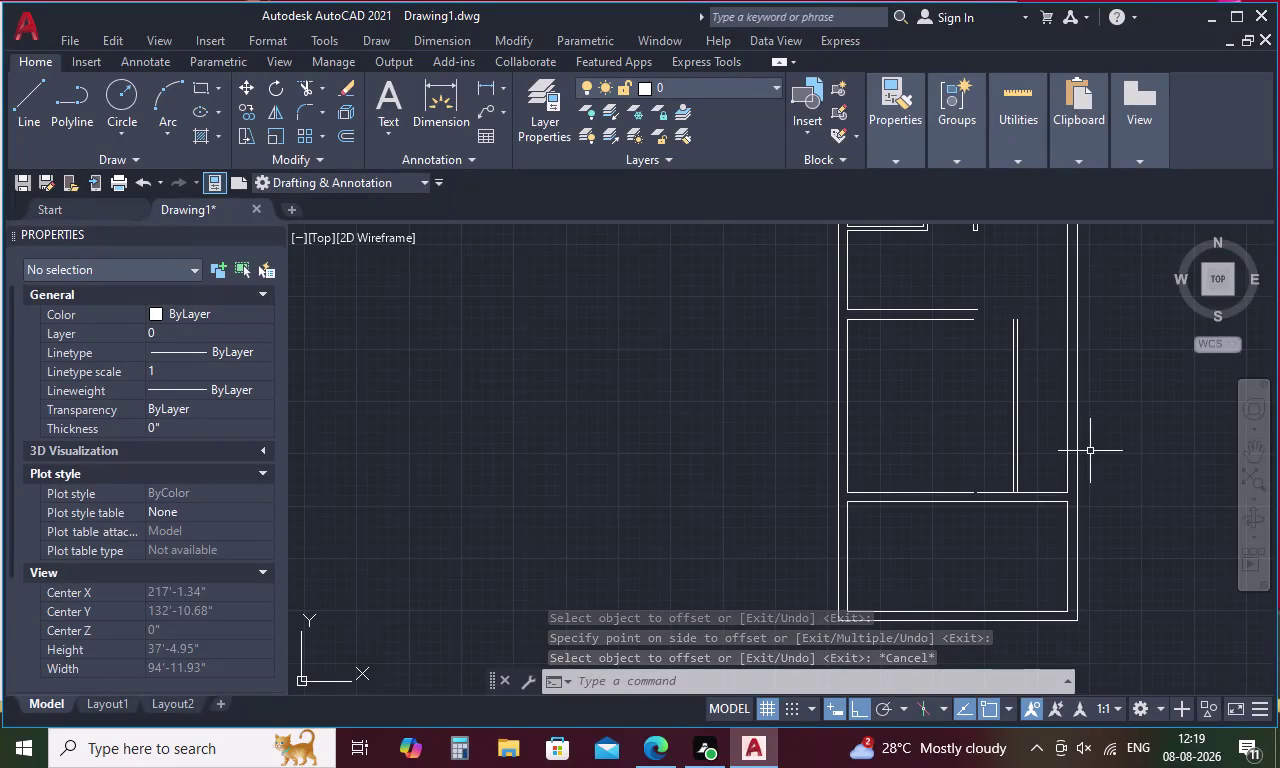
Measure the gap between the broken lower wall line pieces with DIST.
key(Escape)
text(D)
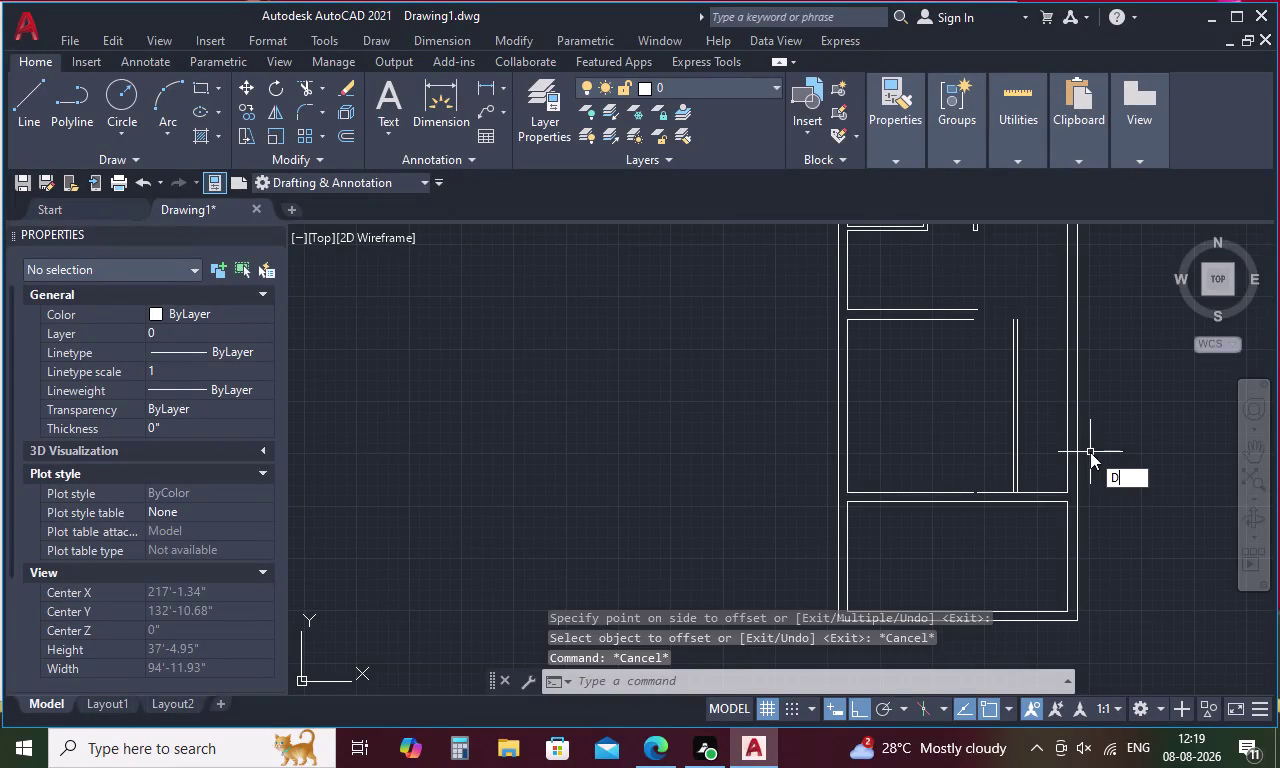
text(I)
key(space)
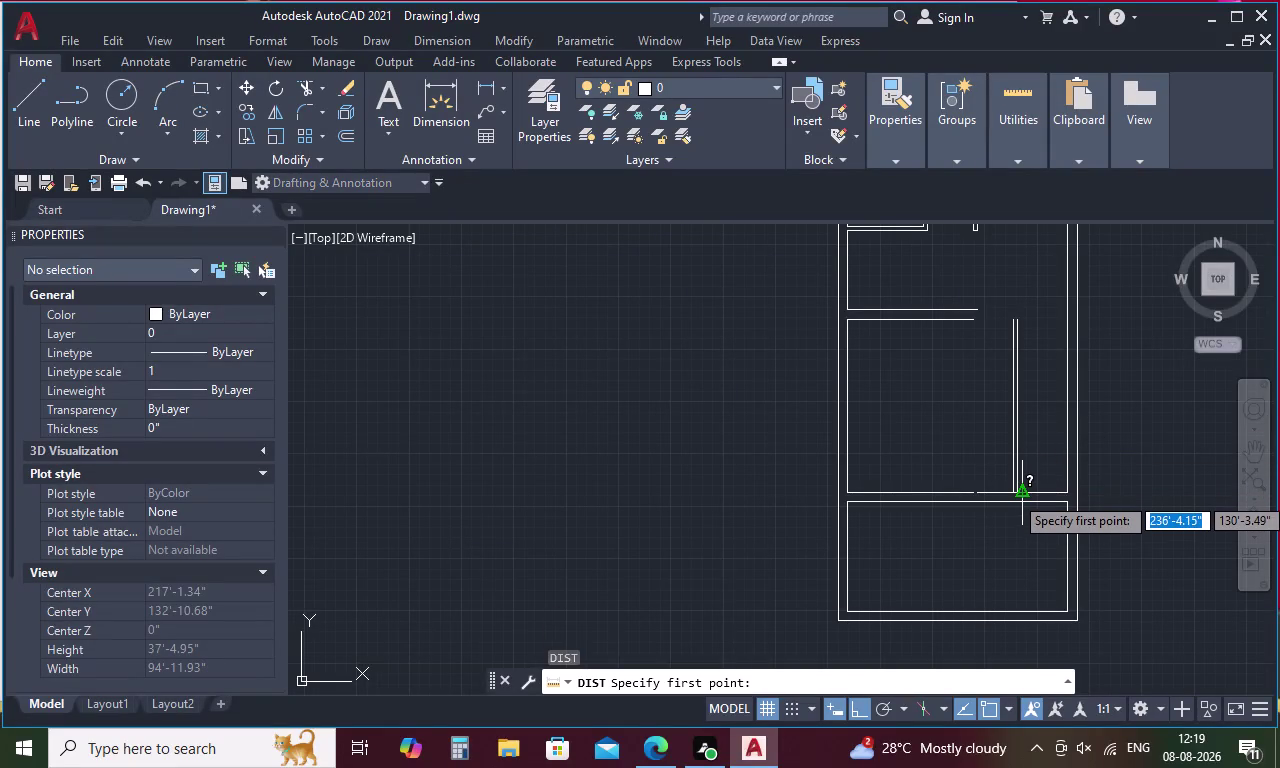
scroll(up, 3)
click(1028, 489)
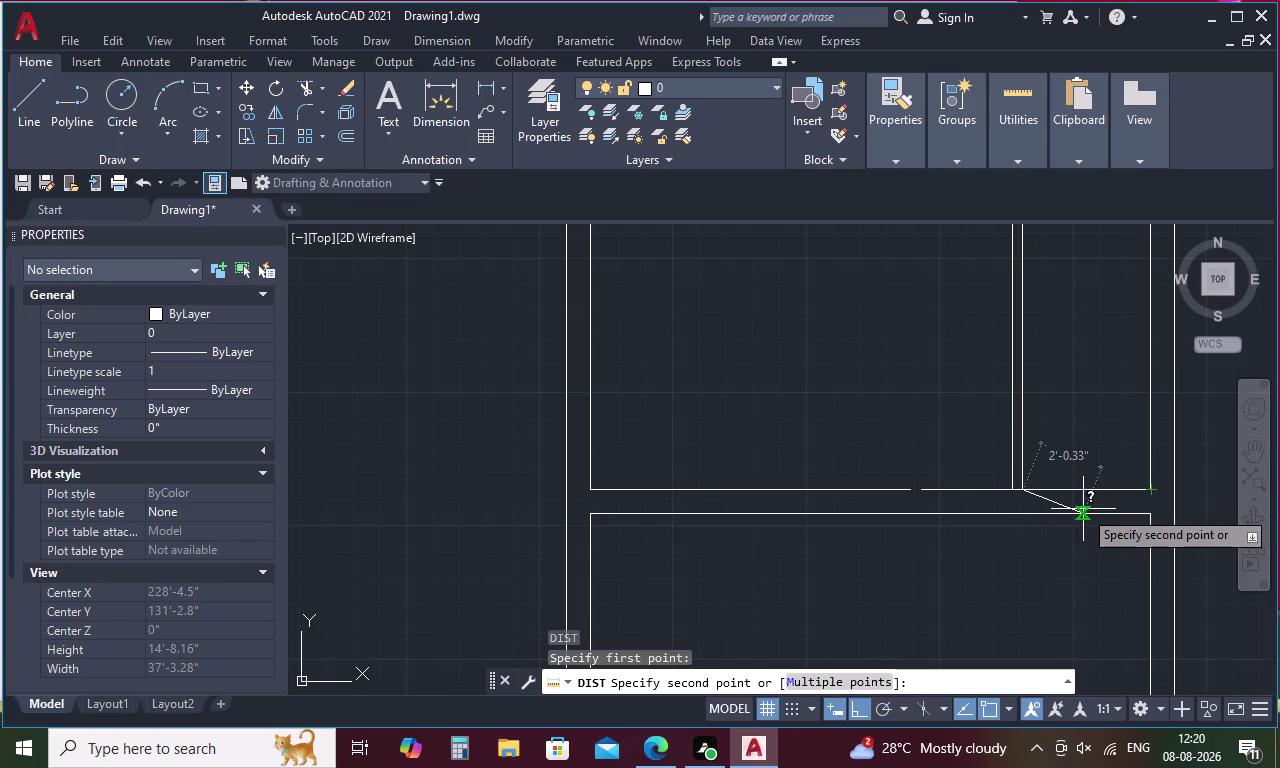
key(Escape)
Join the left and right pieces of the lower wall line into one line.
click(954, 491)
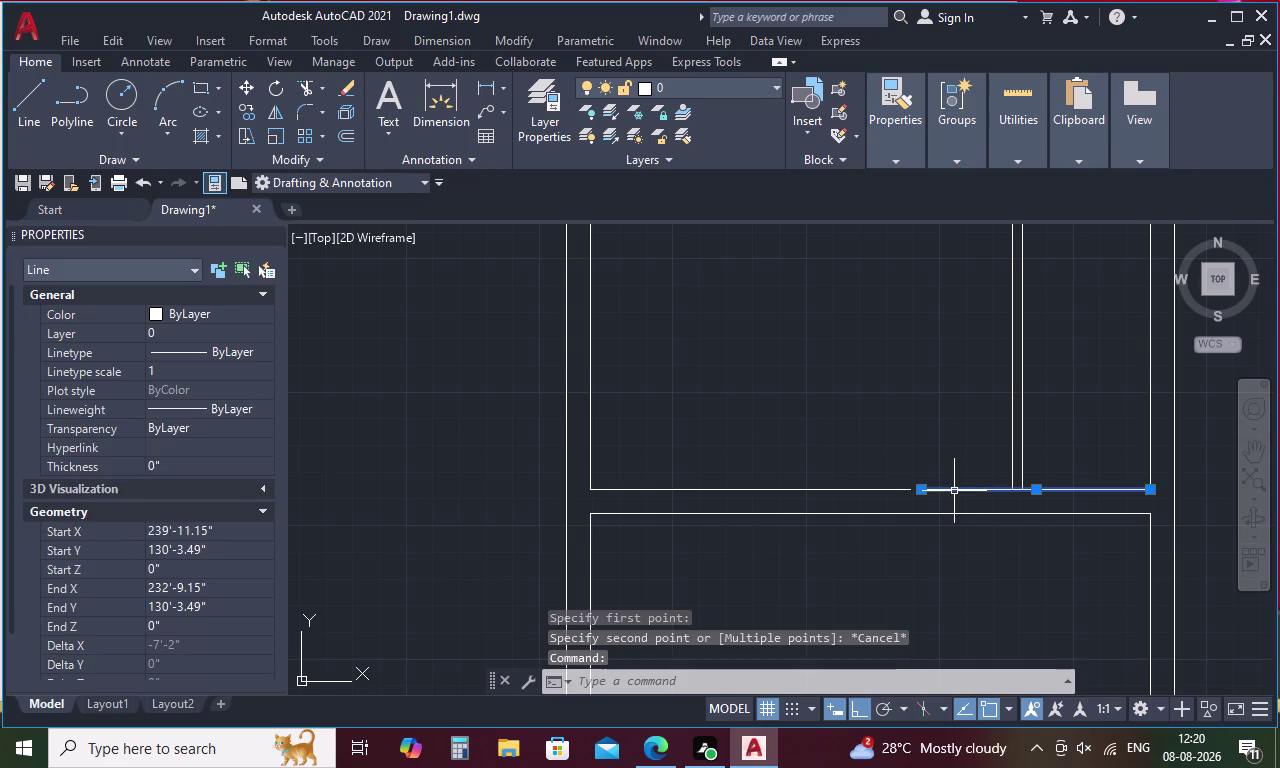
click(884, 488)
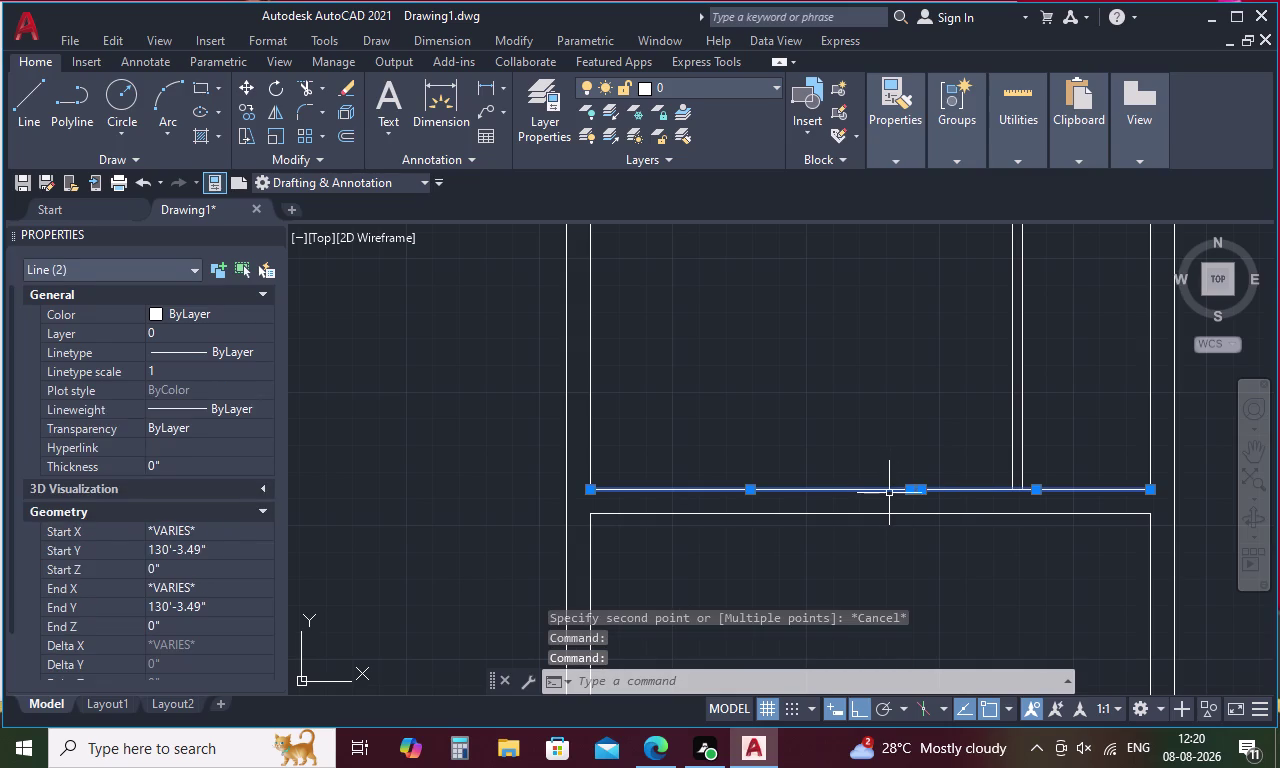
key(j)
key(space)
key(Escape)
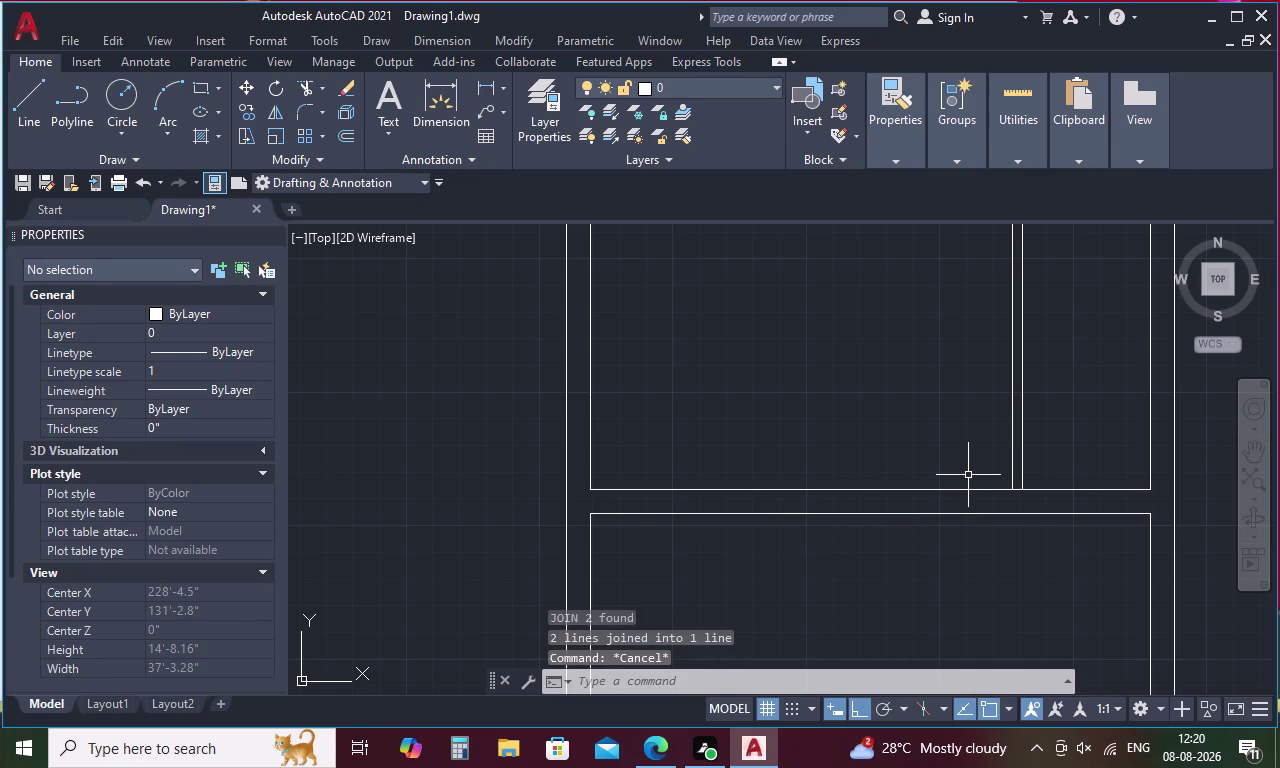
text(DI)
key(space)
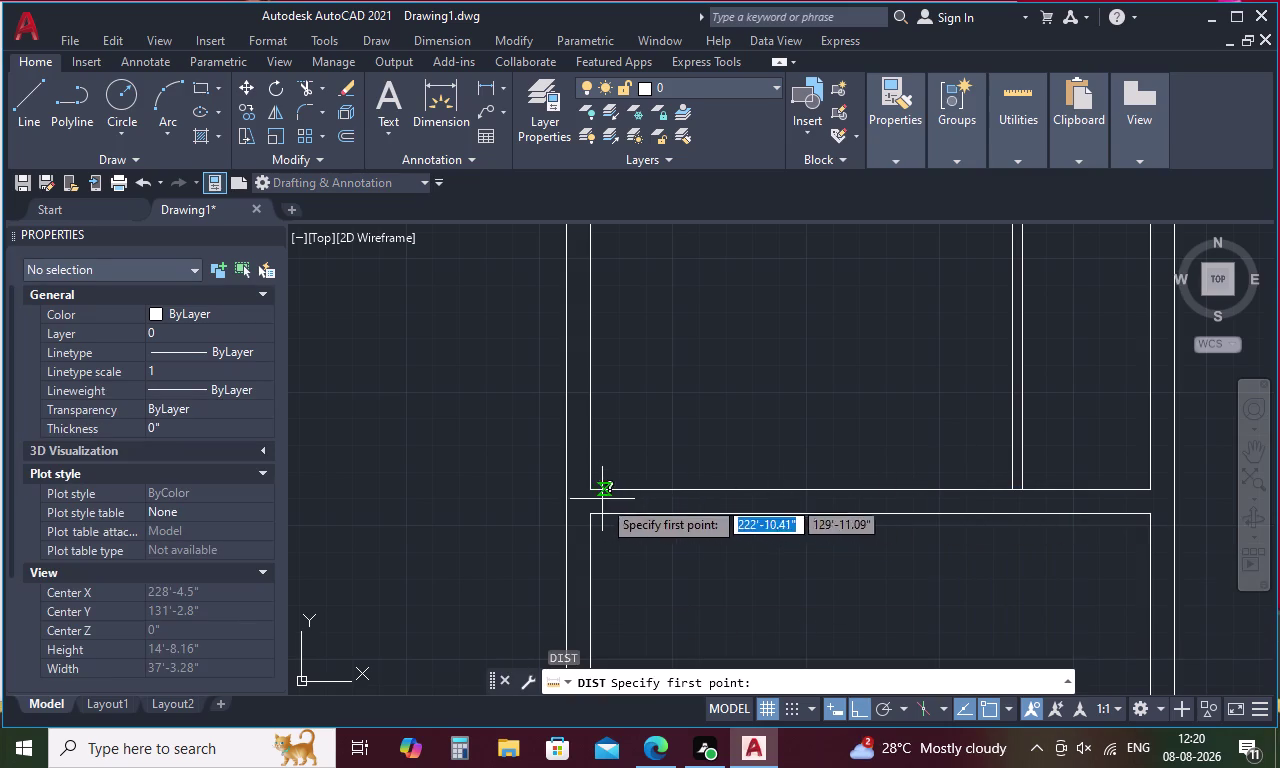
click(591, 492)
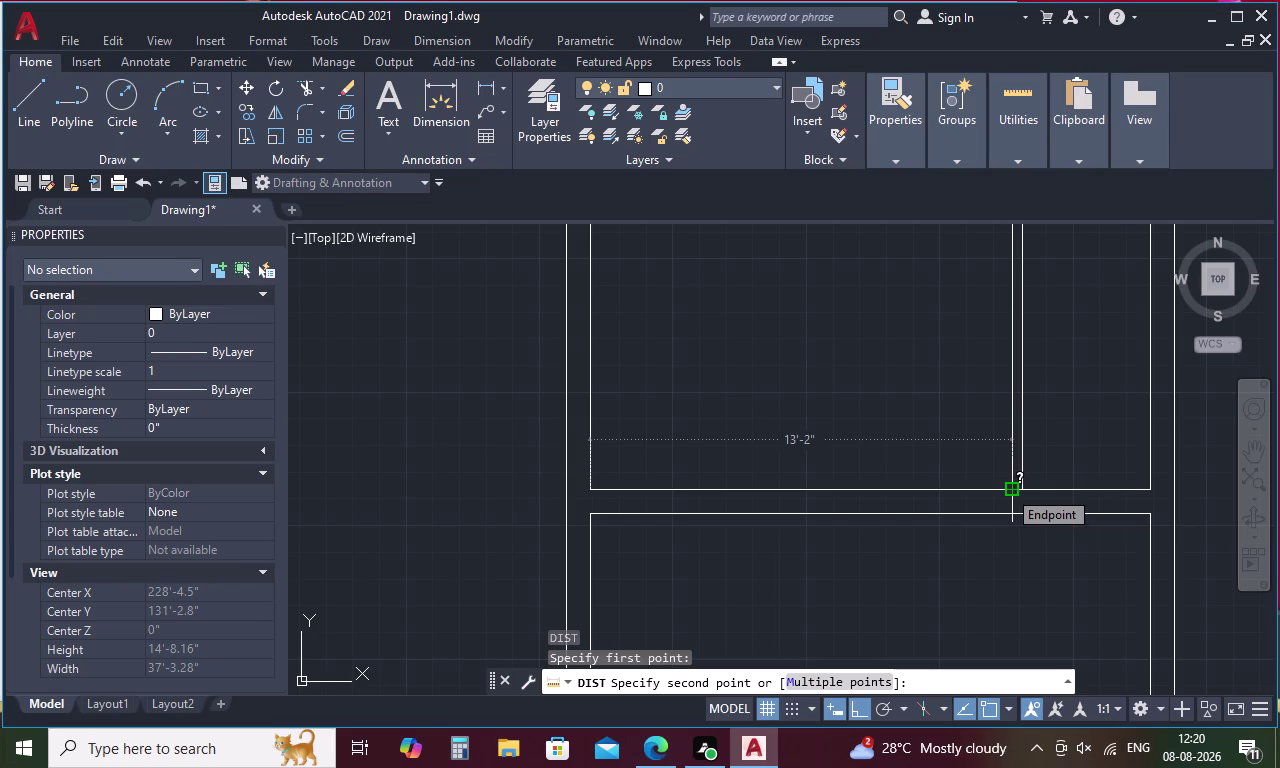
key(Escape)
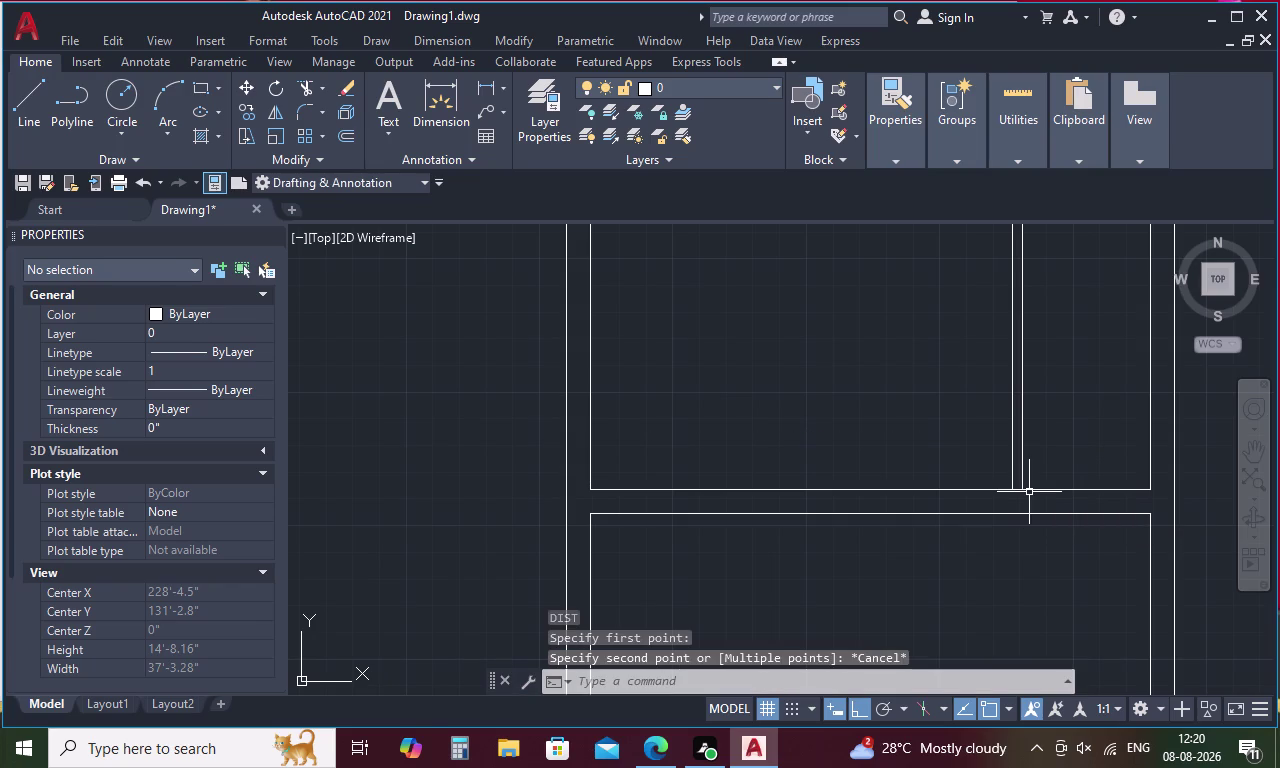
text(DI)
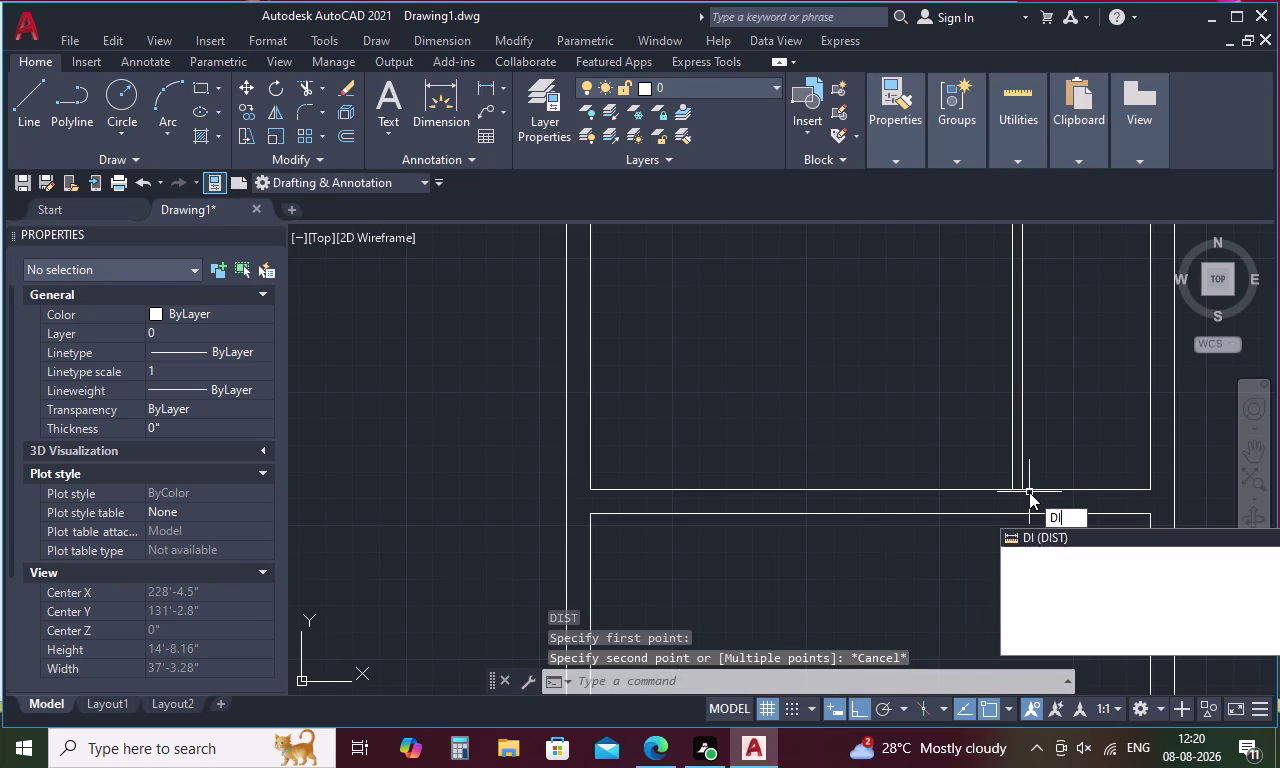
key(space)
click(1029, 492)
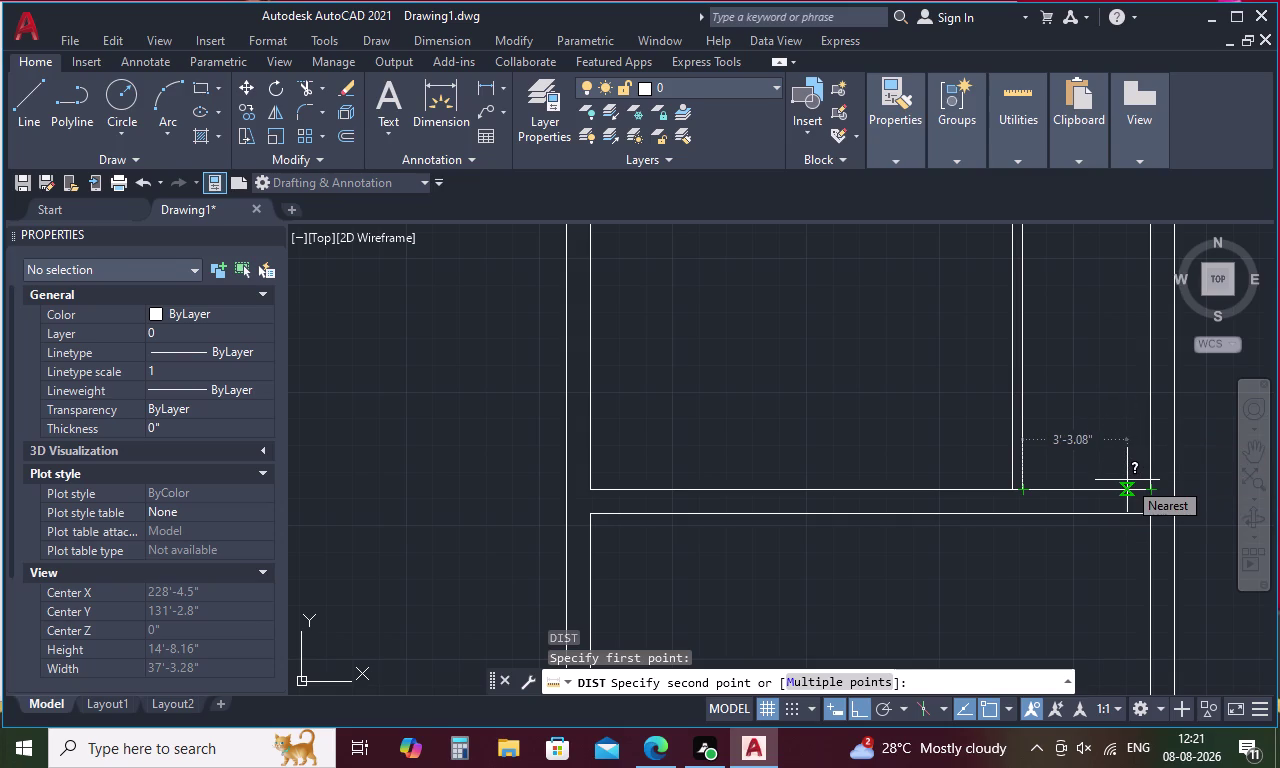
key(Escape)
scroll(down, 3)
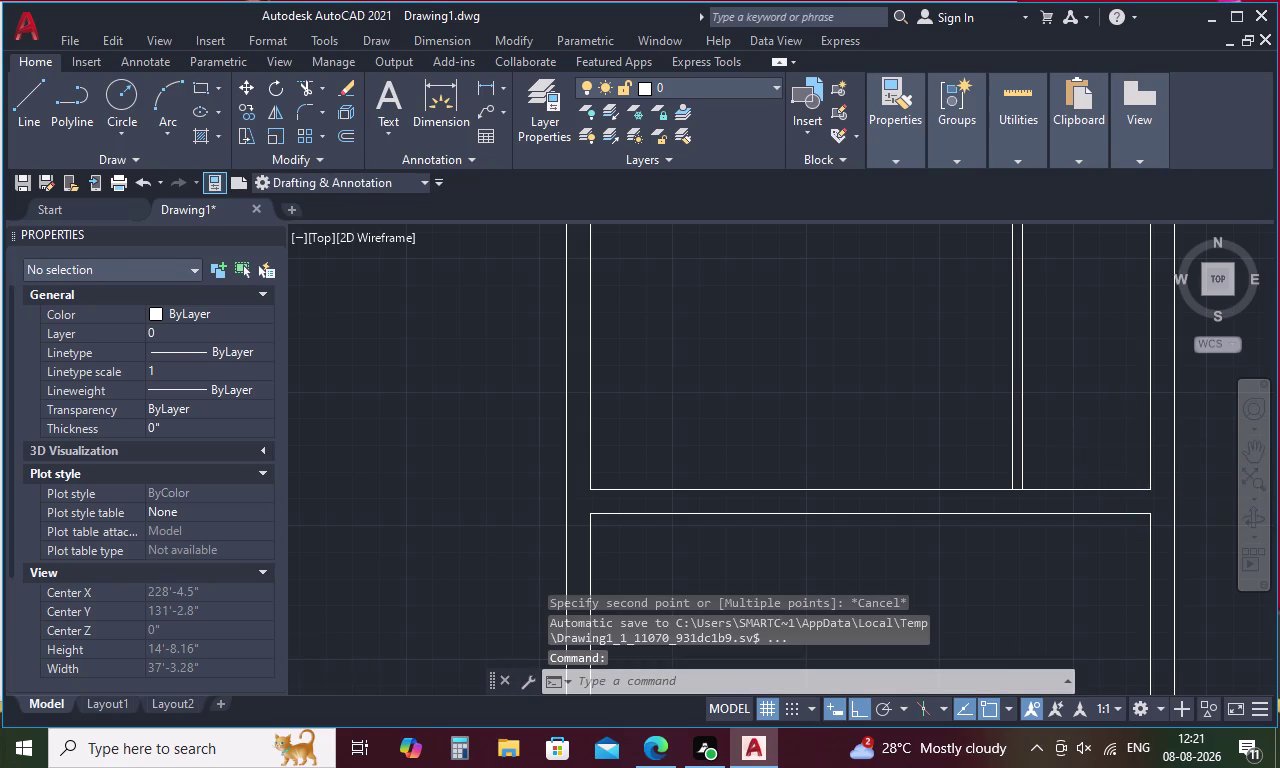
scroll(down, 3)
middle_drag(1089, 449, 974, 457)
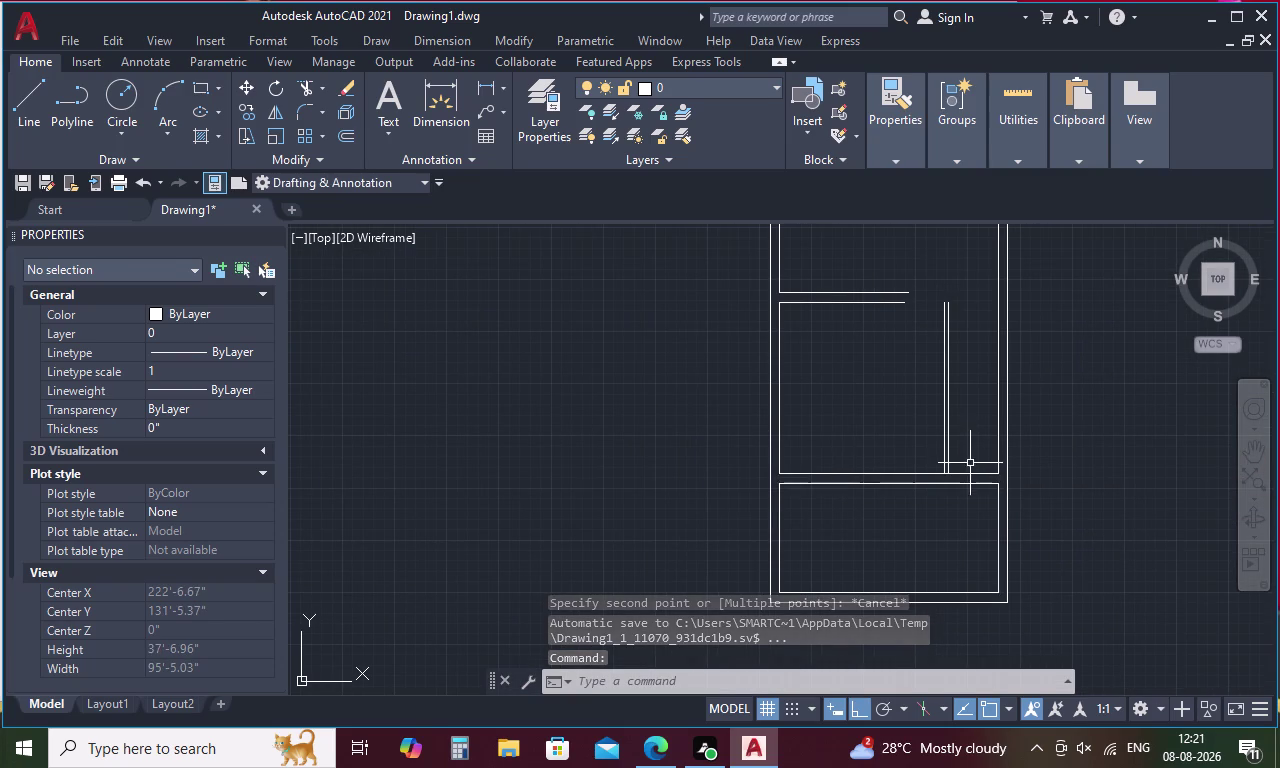
Extend the short wall line and the vertical partition line until they meet the walls.
text(L)
key(space)
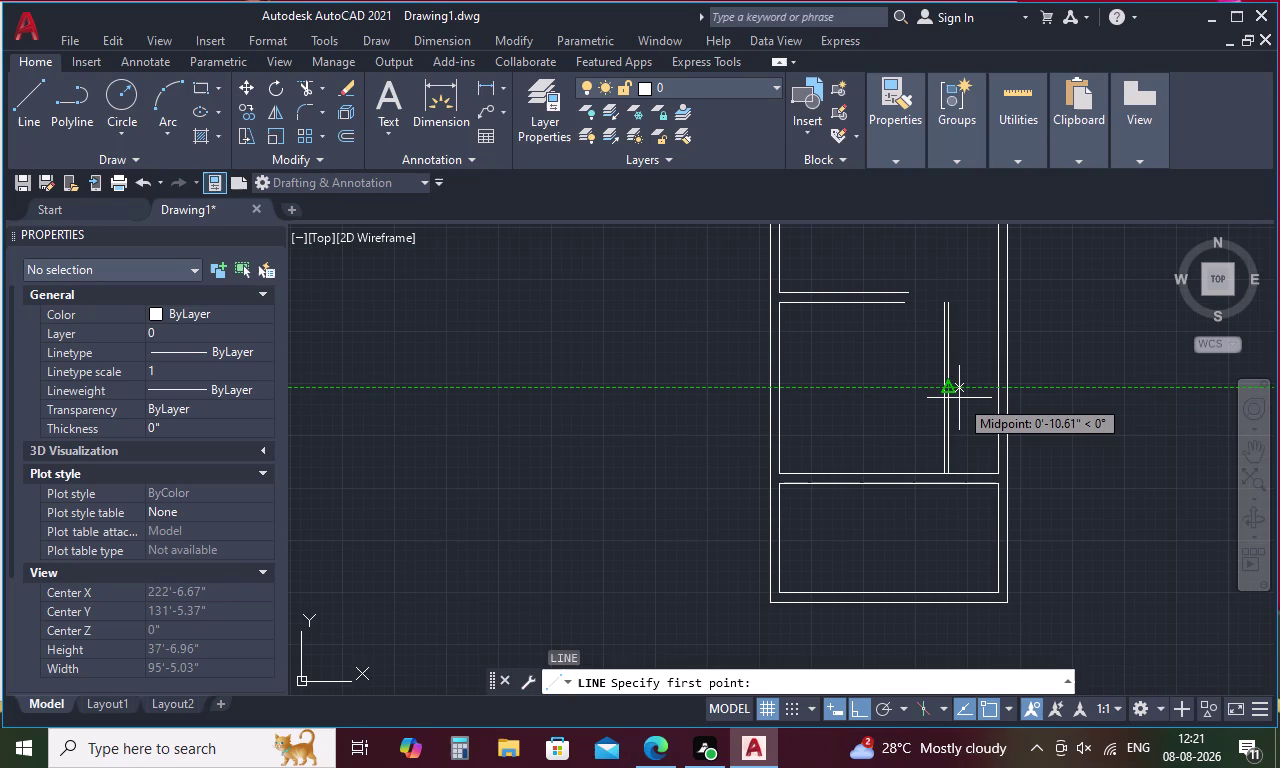
key(Escape)
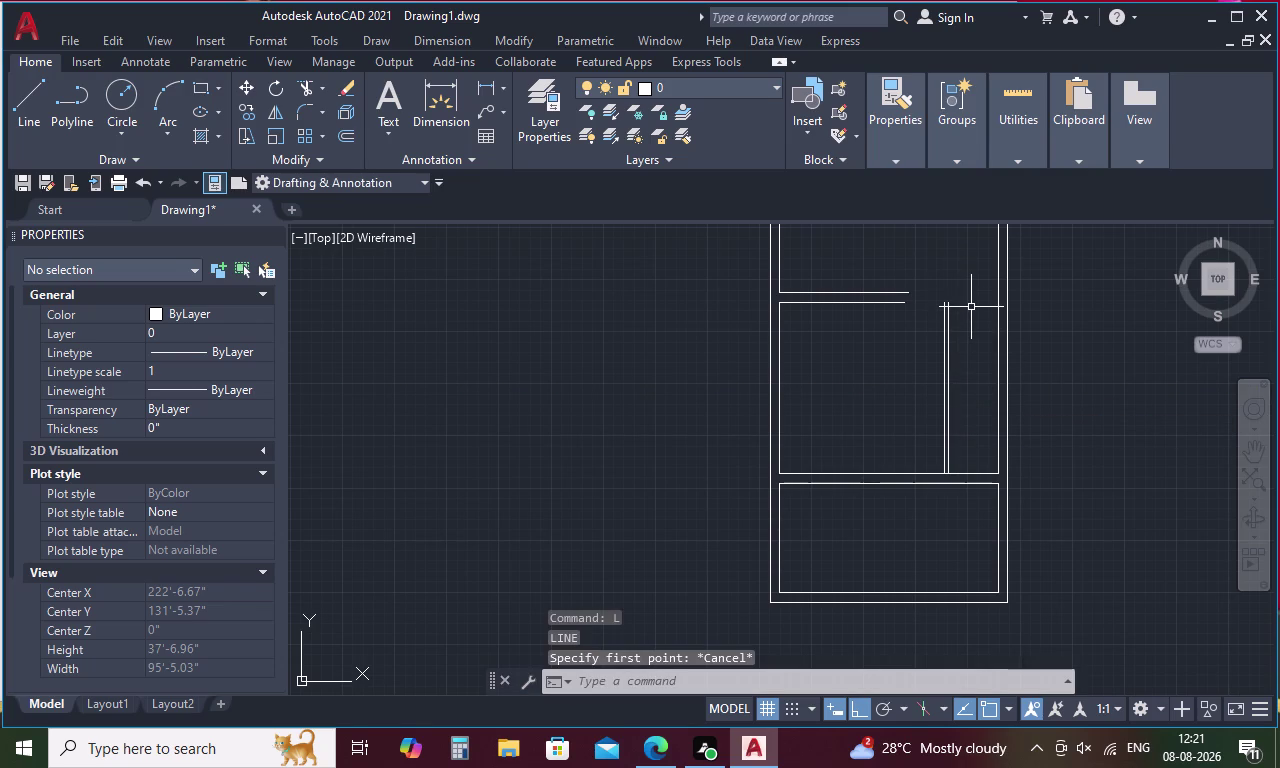
middle_drag(977, 309, 944, 440)
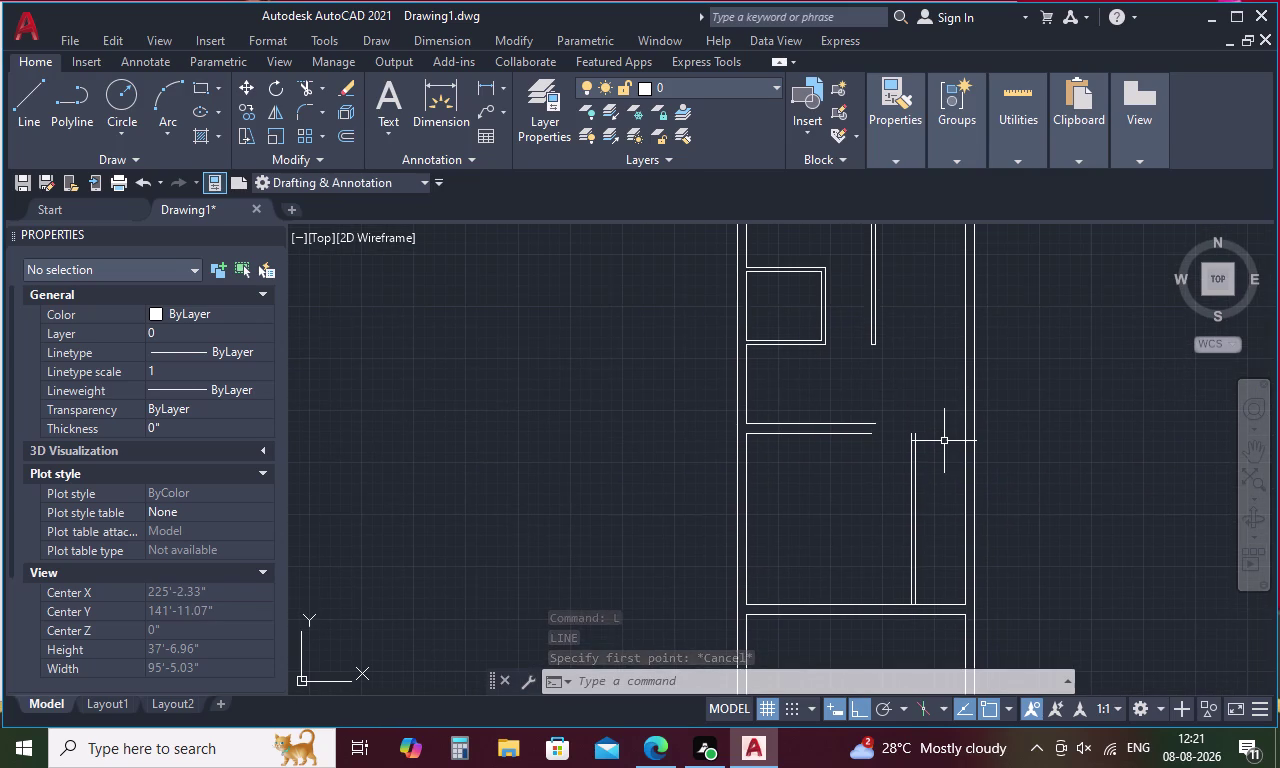
key(e)
key(x)
key(space)
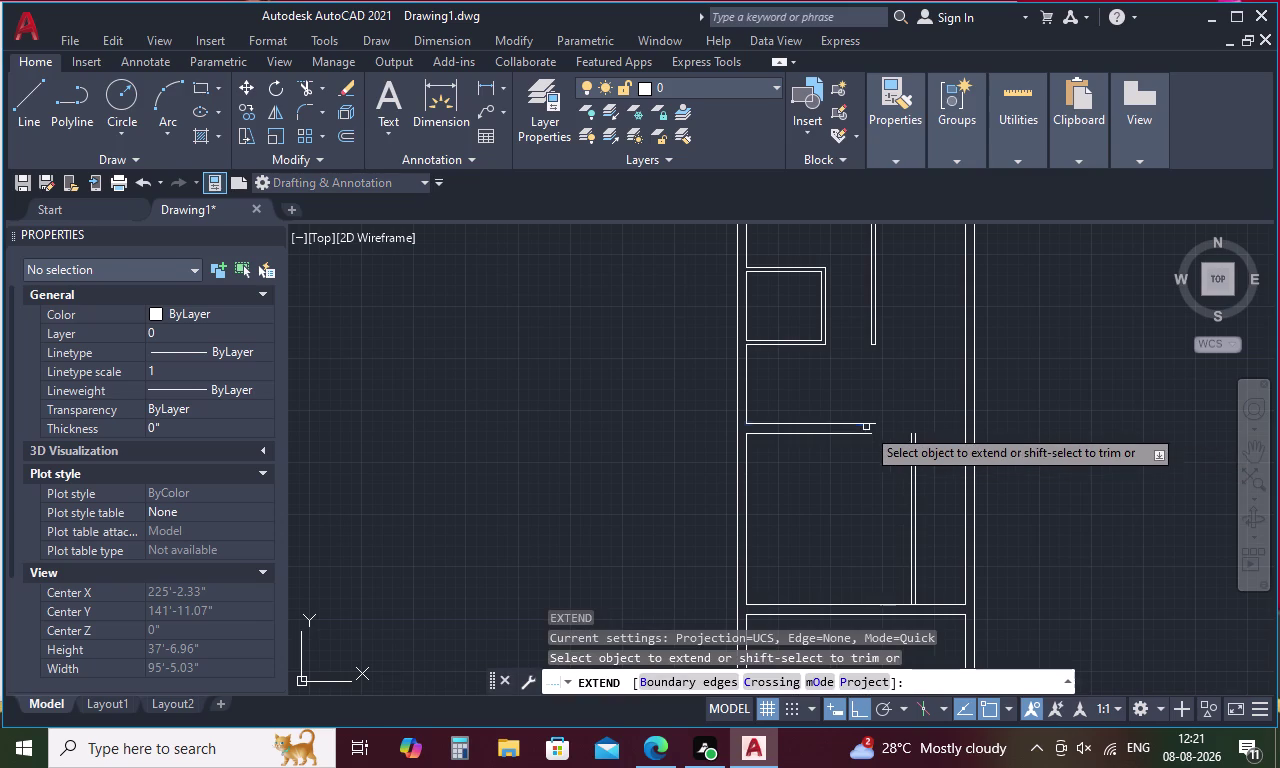
click(857, 424)
click(855, 432)
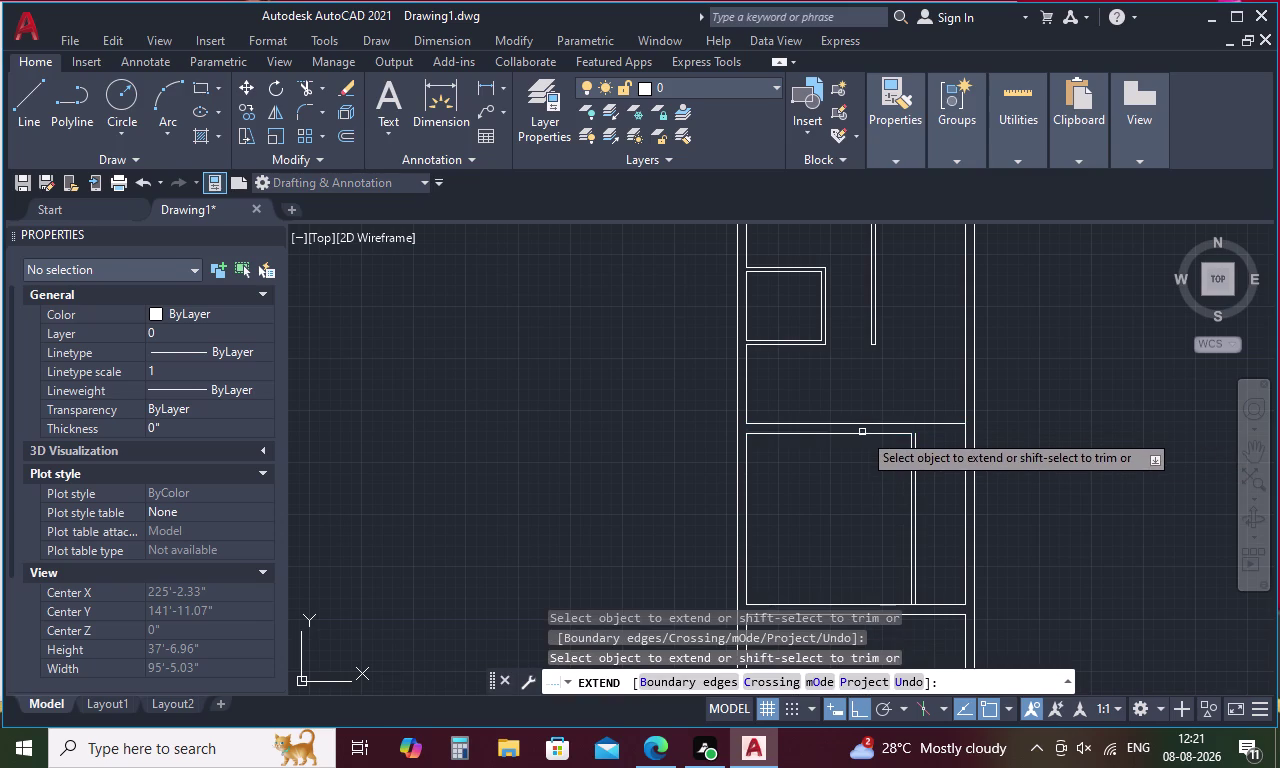
click(912, 454)
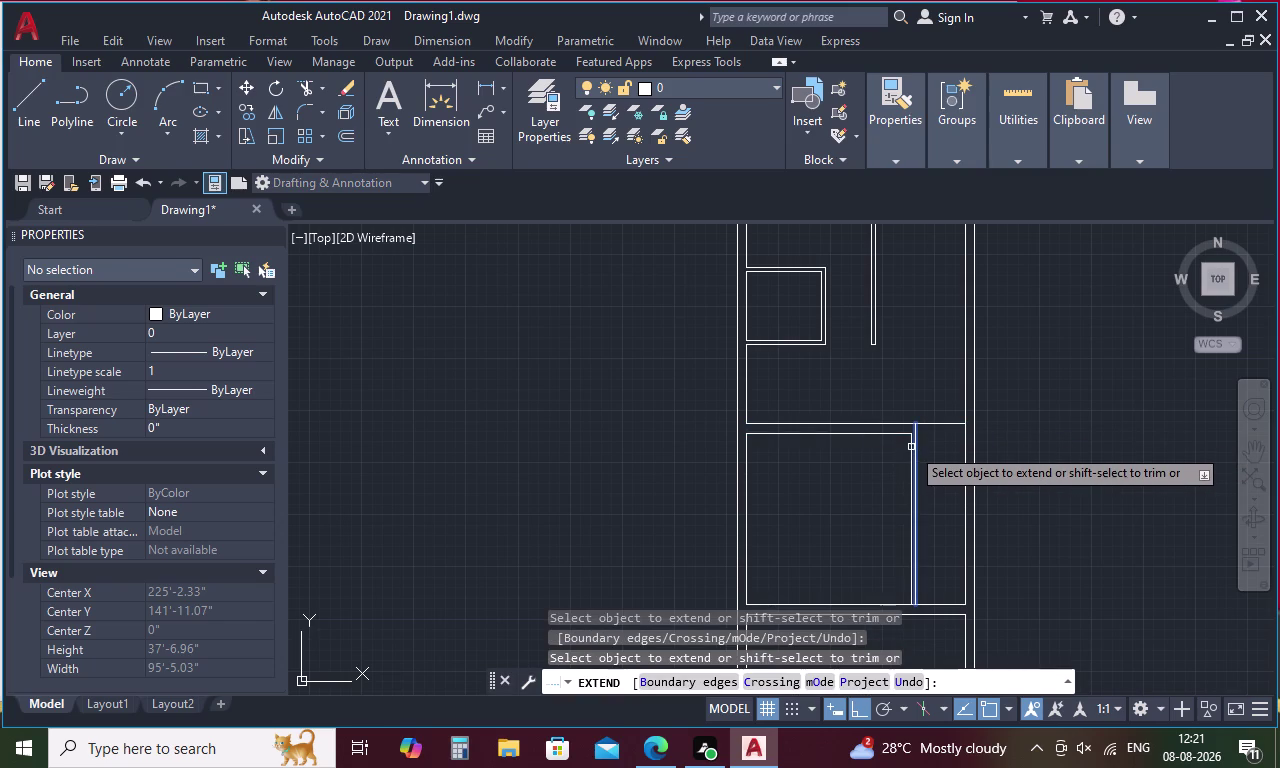
click(910, 445)
key(Escape)
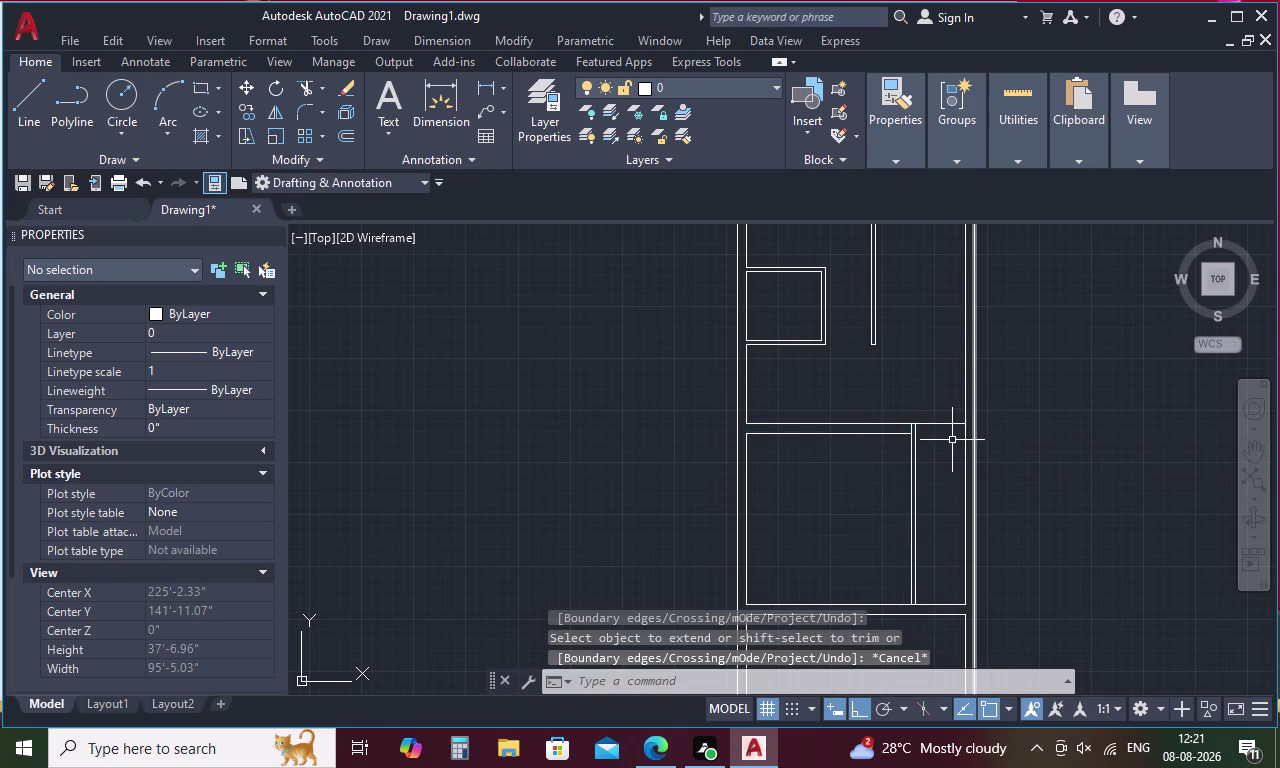
Trim the wall overhang past the partition and the leftover piece at the junction.
key(t)
text(R)
key(space)
drag(939, 402, 939, 435)
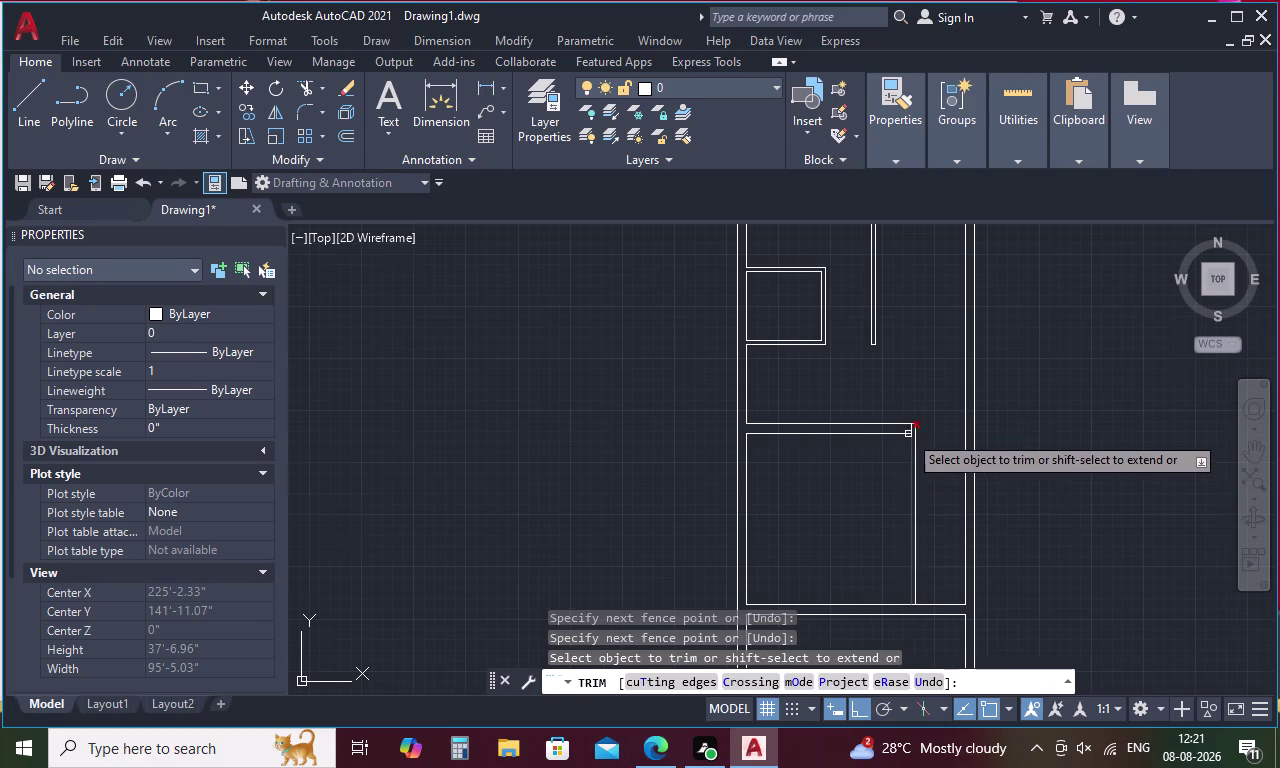
scroll(up, 3)
click(918, 417)
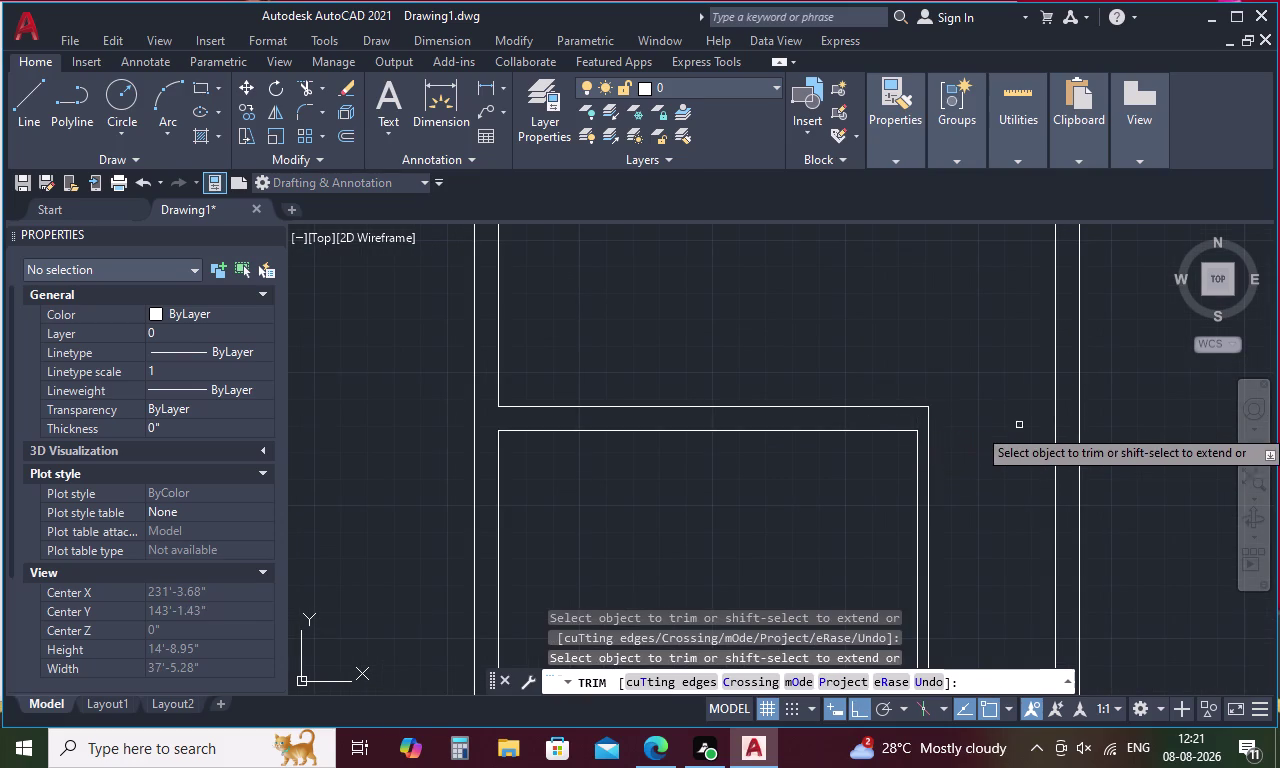
scroll(down, 3)
middle_drag(994, 478, 943, 424)
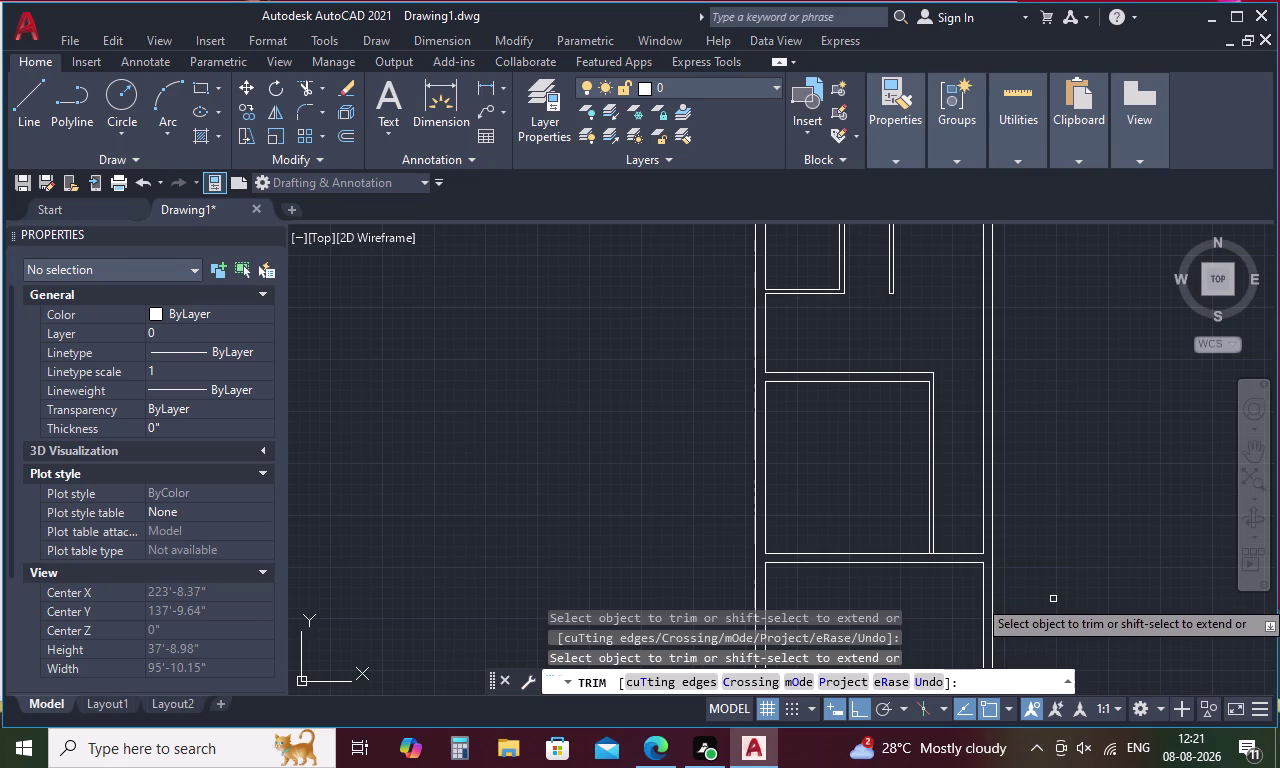
key(Escape)
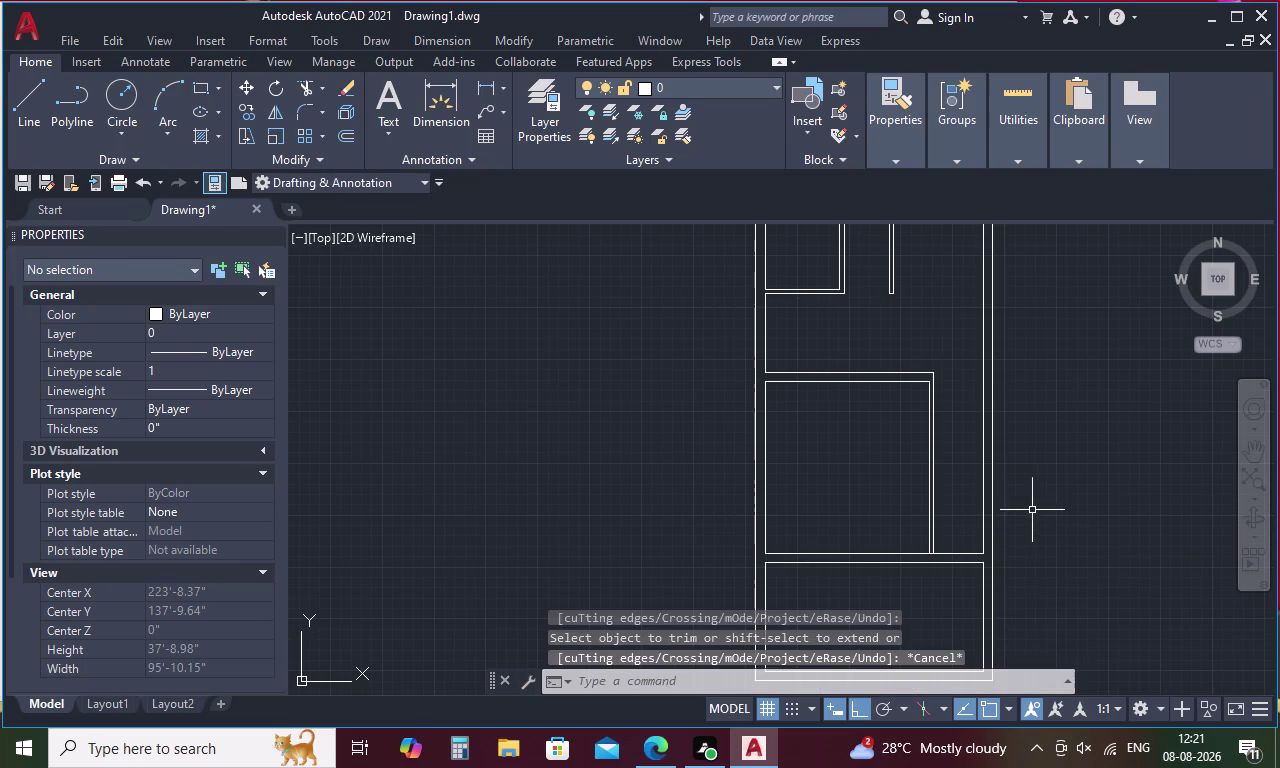
Extend the lower inner horizontal wall line right to the outer wall.
key(x)
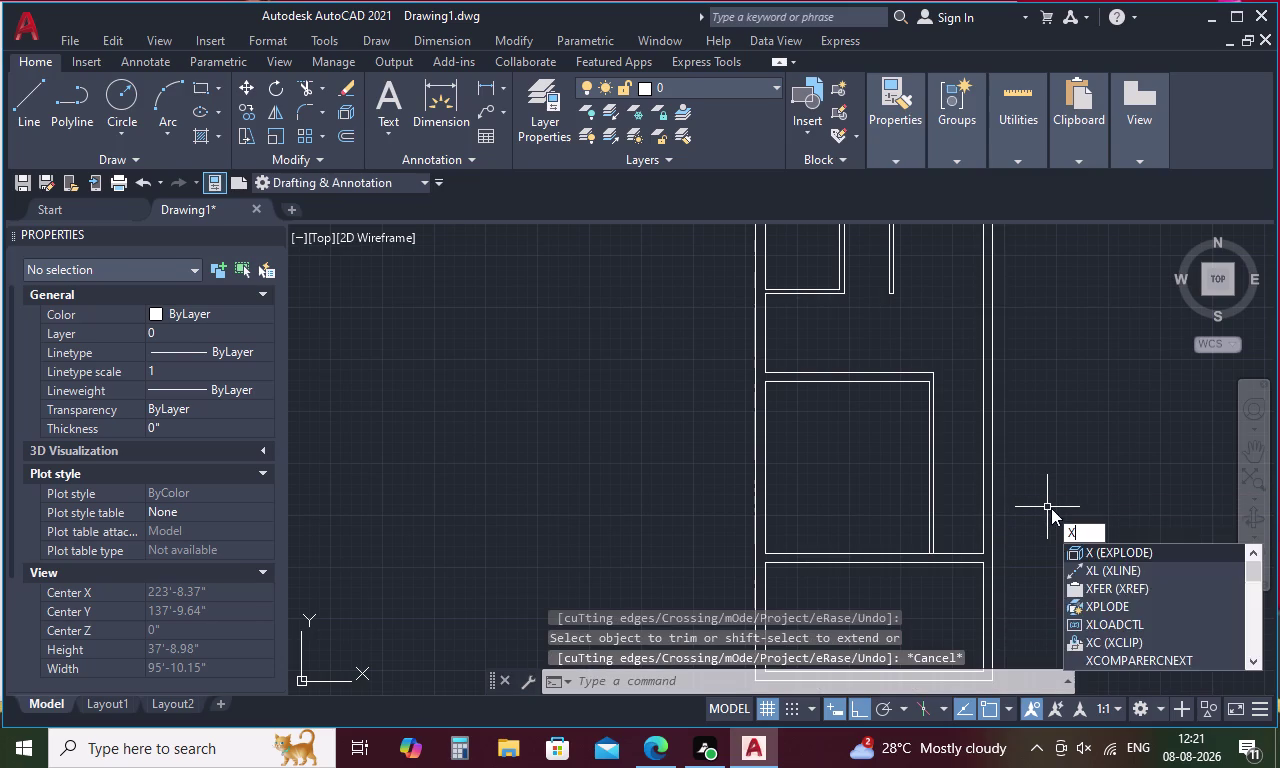
key(Escape)
key(e)
key(x)
key(space)
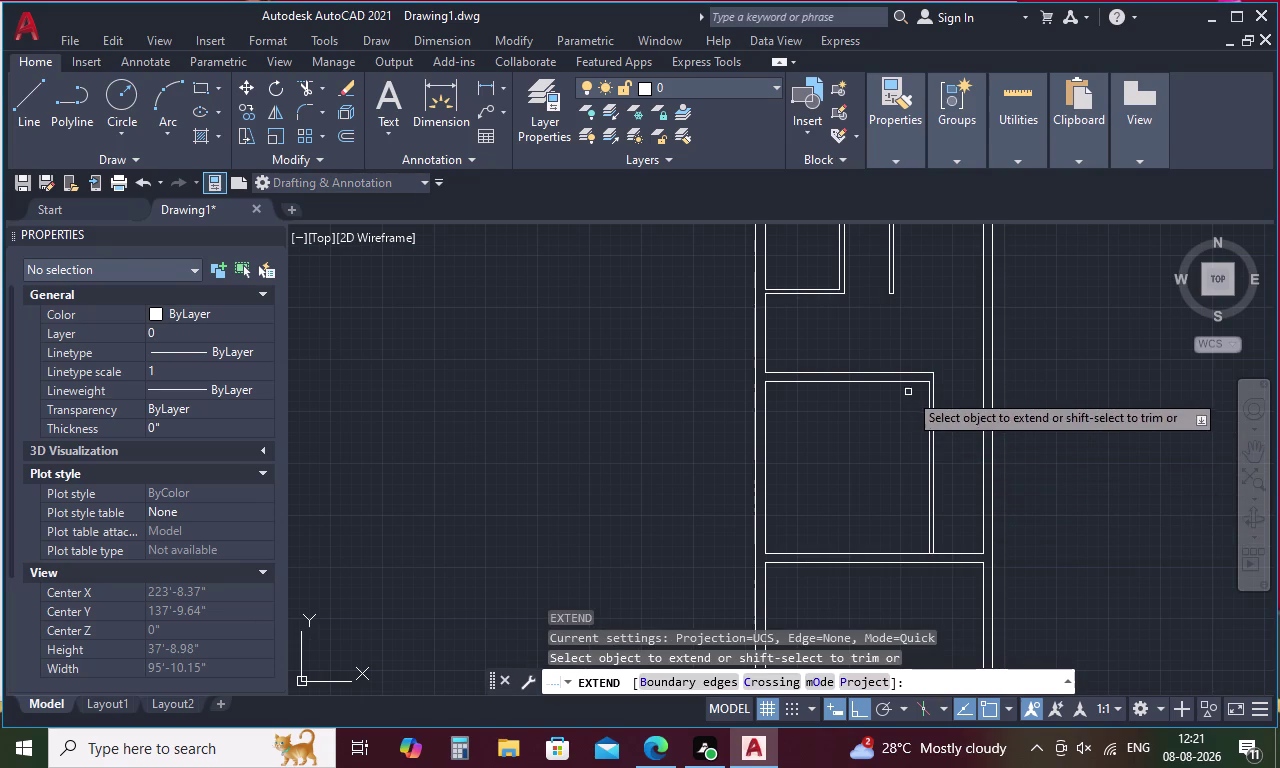
scroll(up, 3)
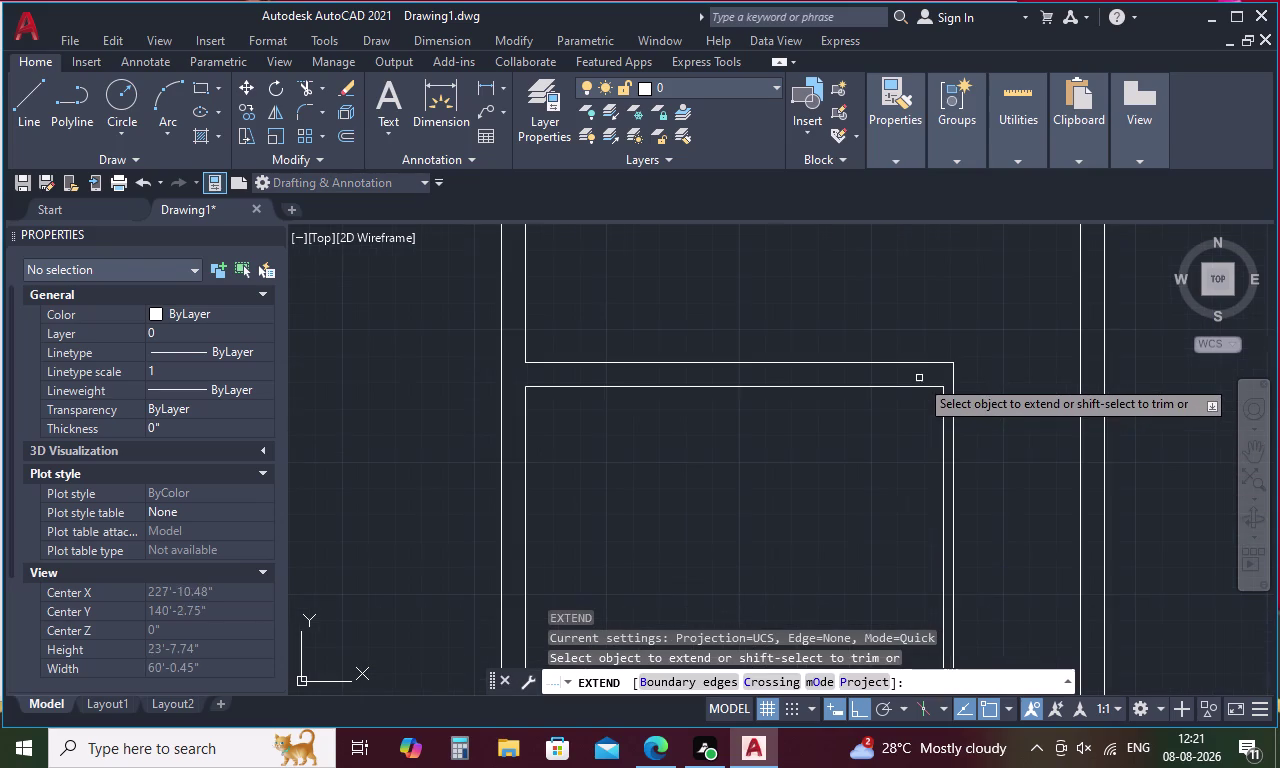
click(928, 385)
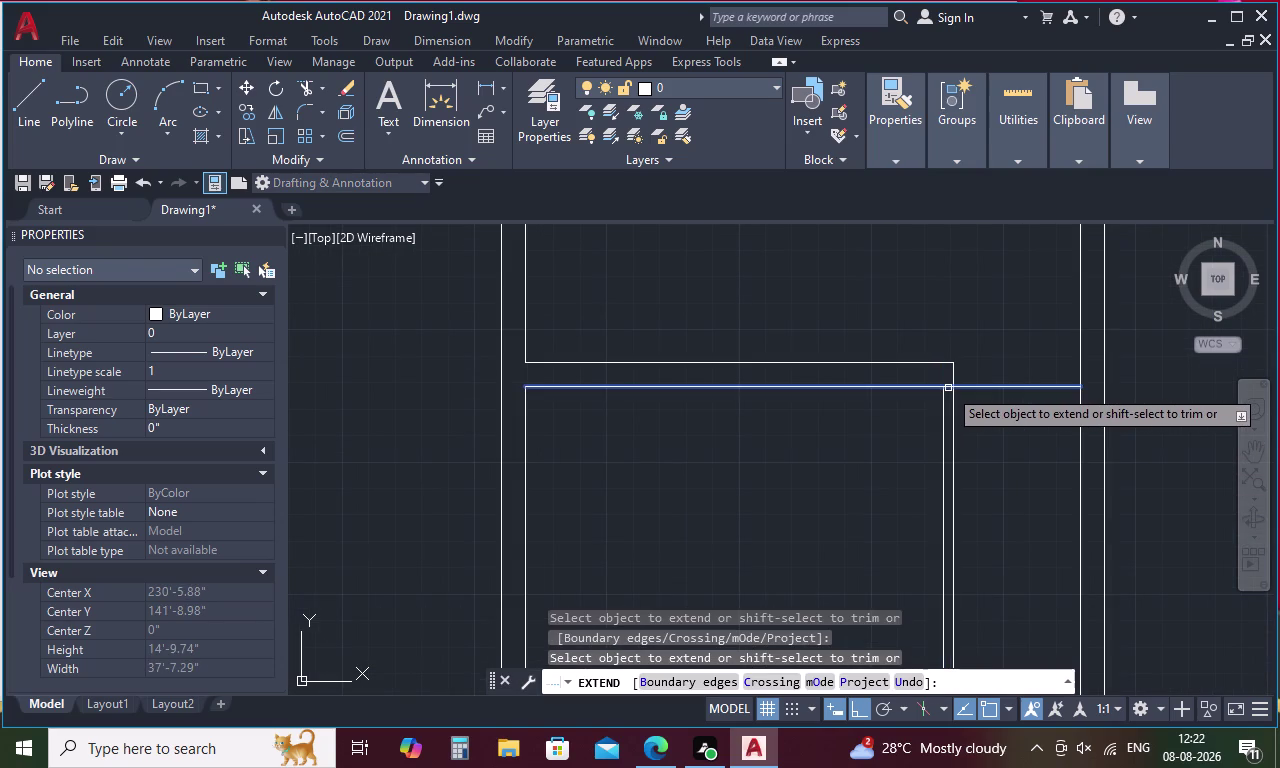
click(948, 388)
key(Escape)
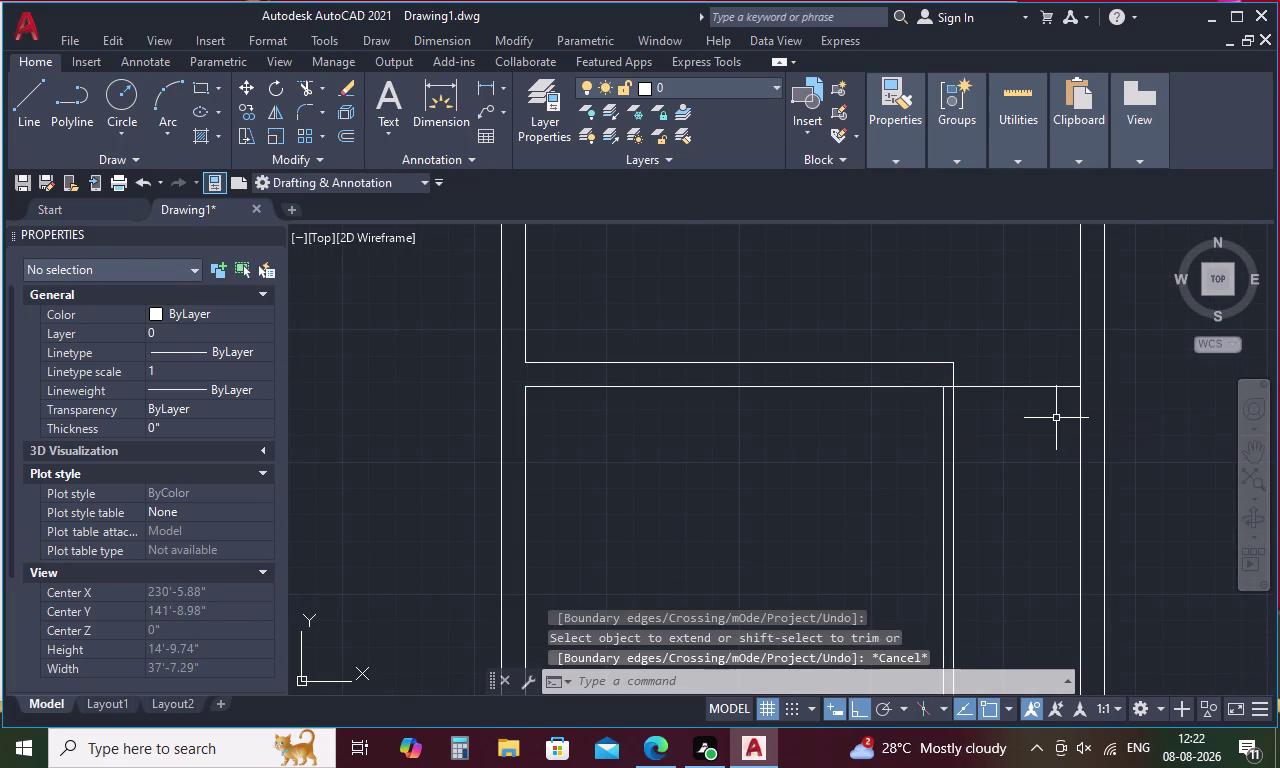
Begin a new DIST measurement by picking its first point.
key(d)
text(I)
key(space)
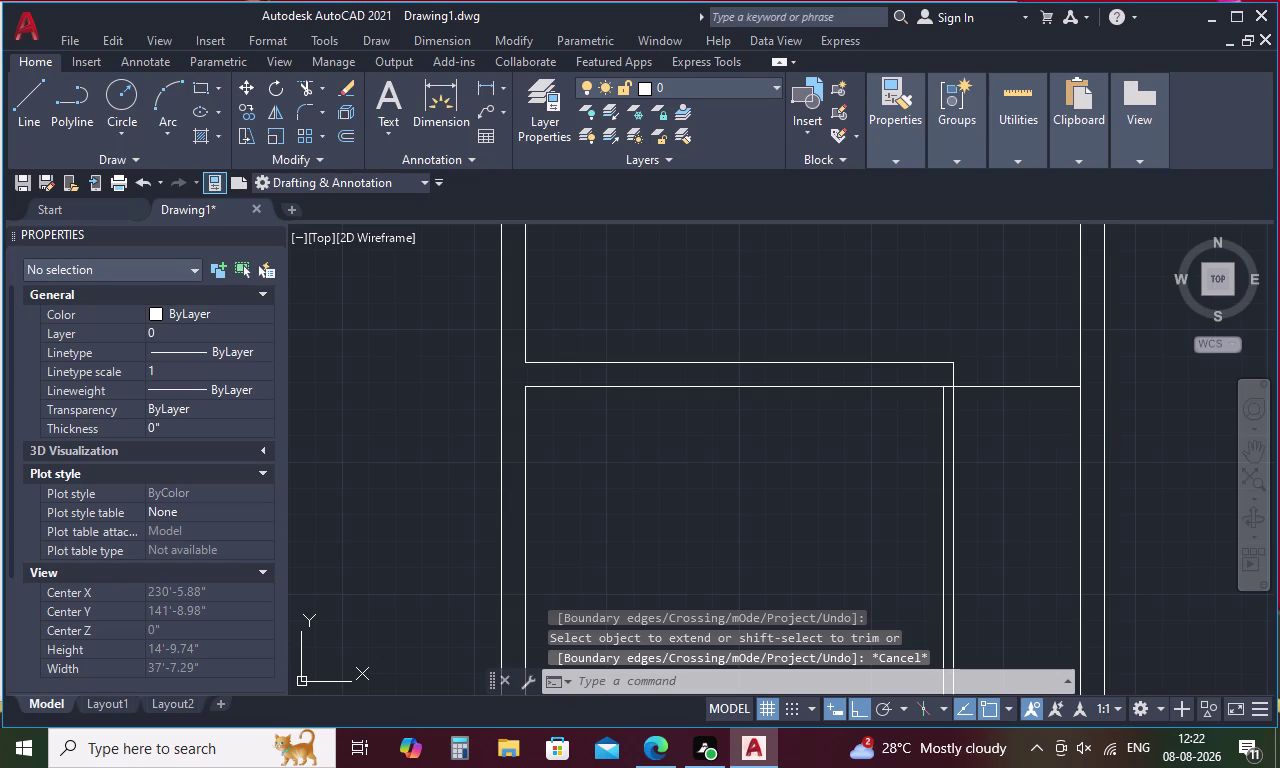
click(1082, 391)
scroll(down, 3)
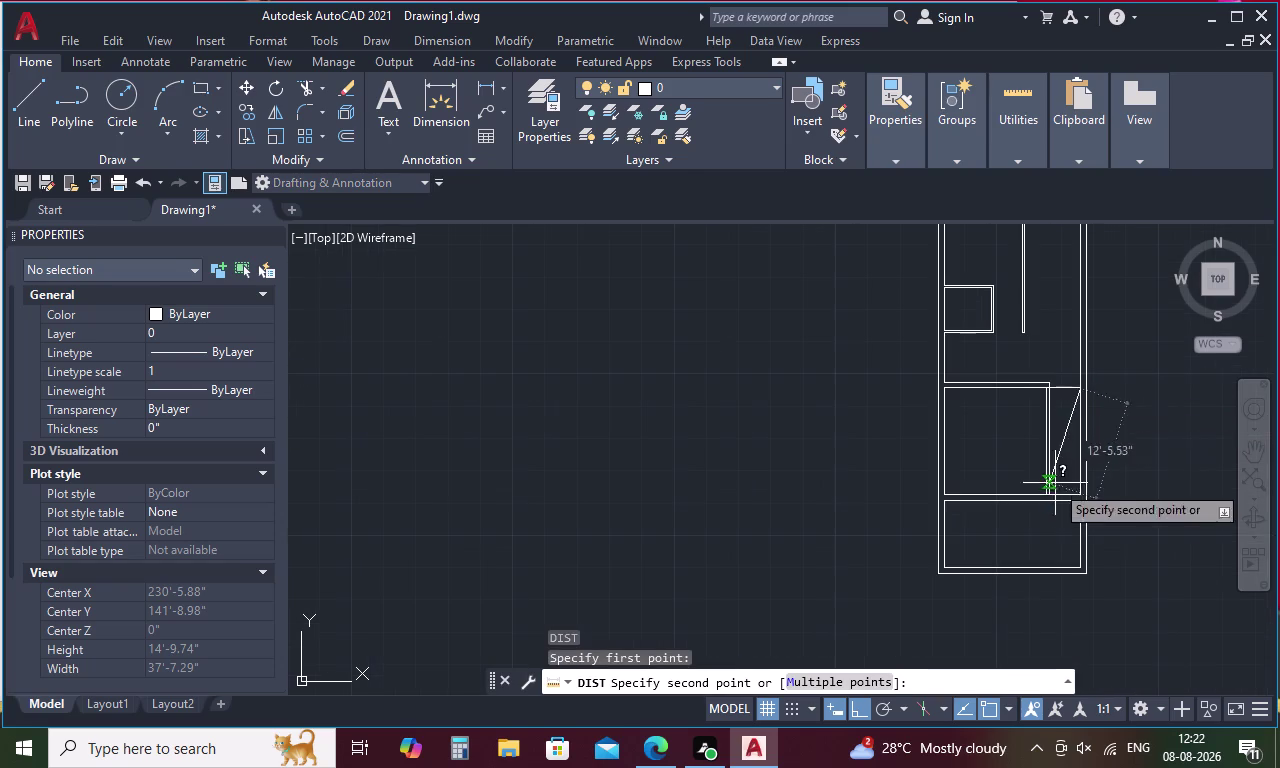
scroll(up, 3)
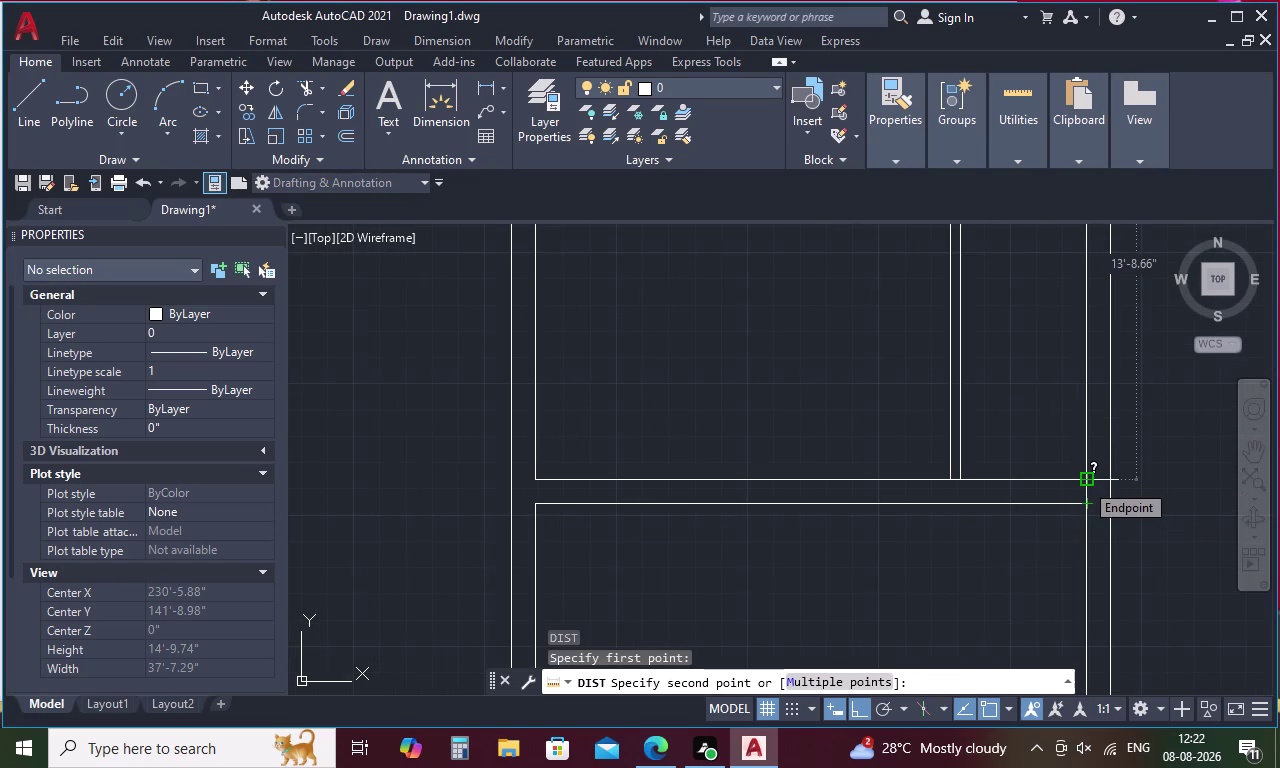
key(Escape)
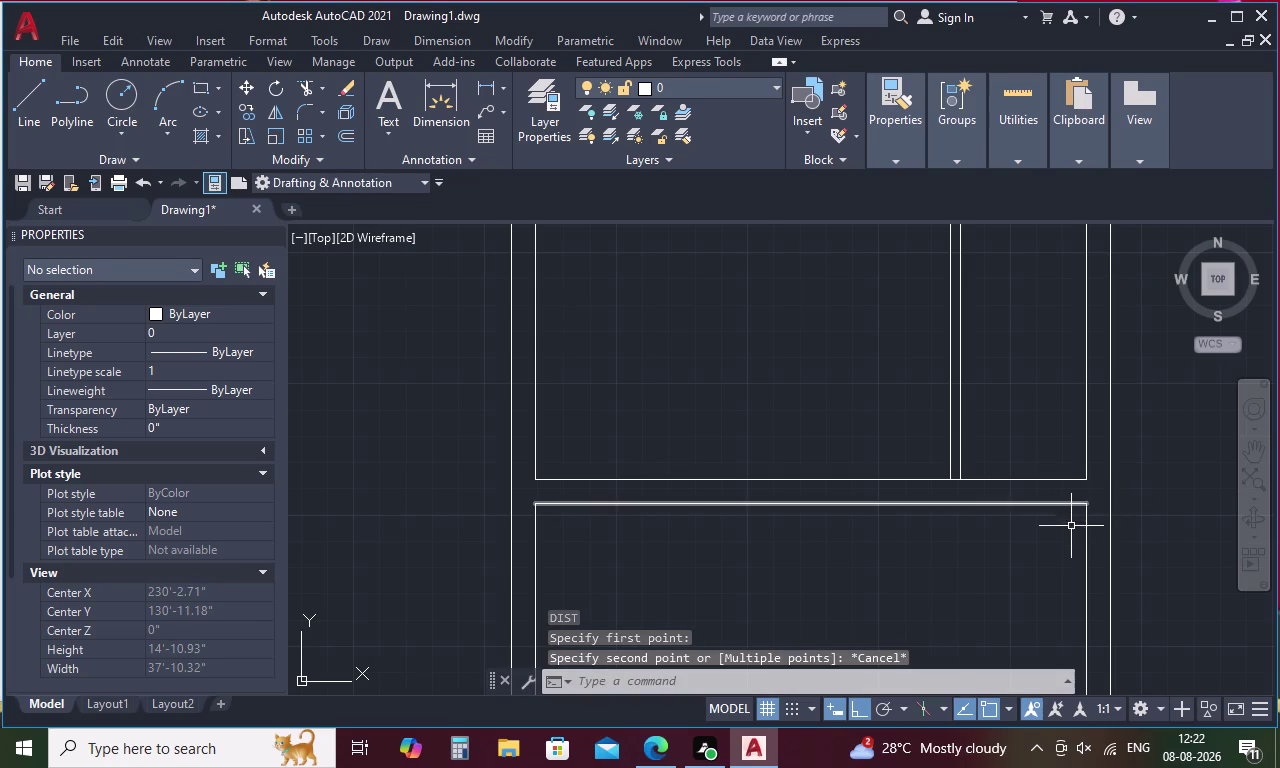
scroll(down, 3)
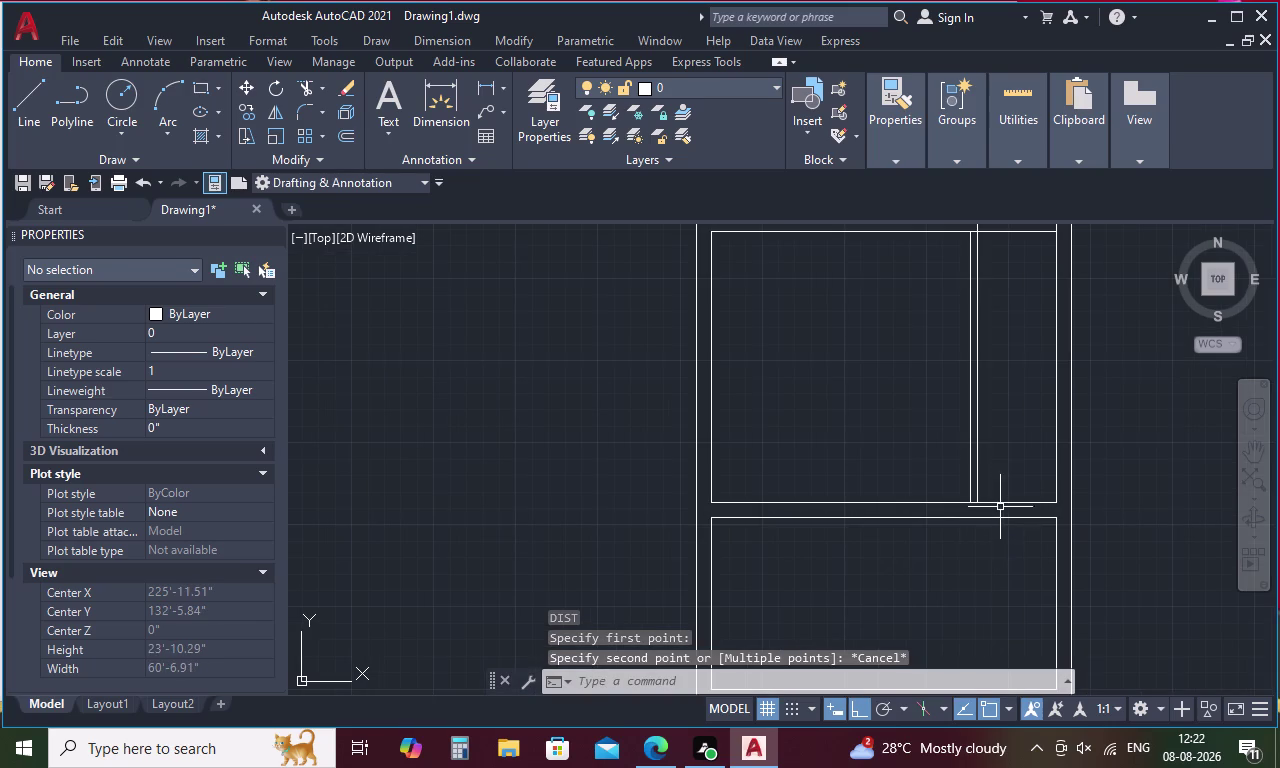
middle_drag(1010, 454, 946, 505)
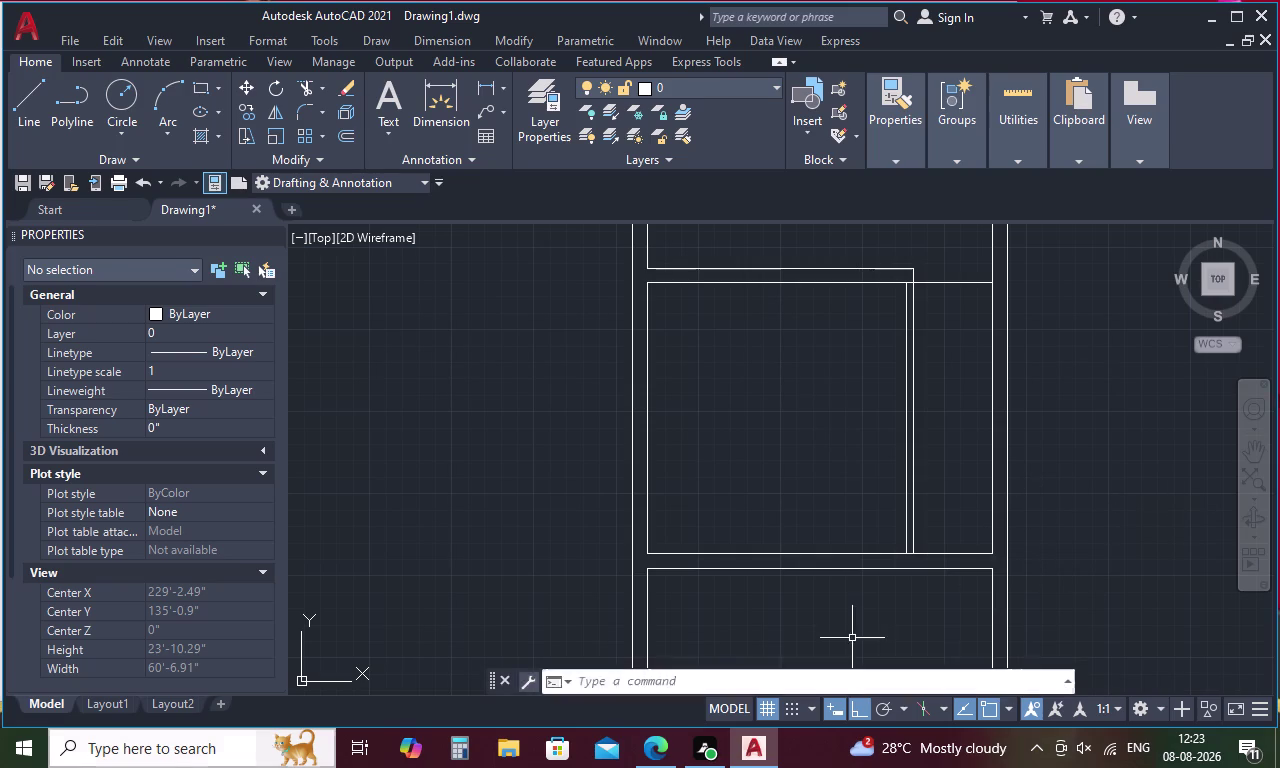
scroll(down, 3)
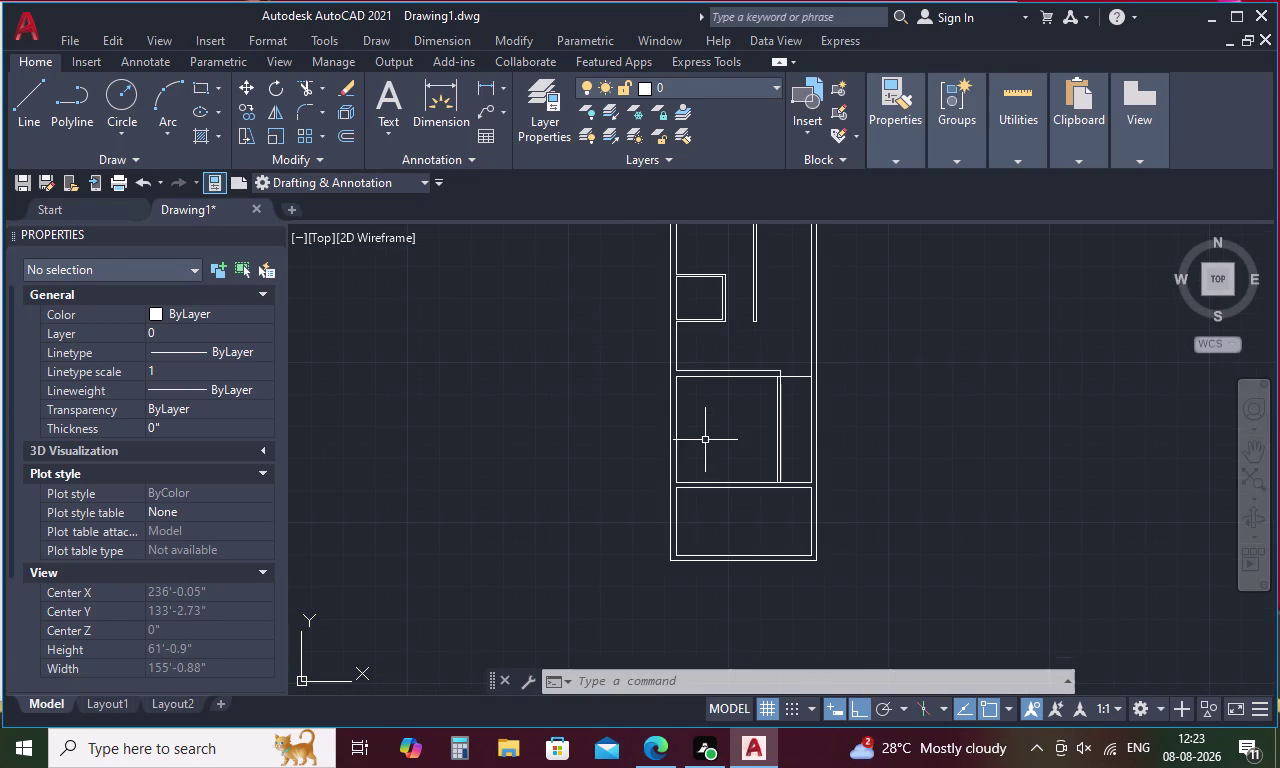
middle_drag(711, 439, 665, 538)
scroll(up, 3)
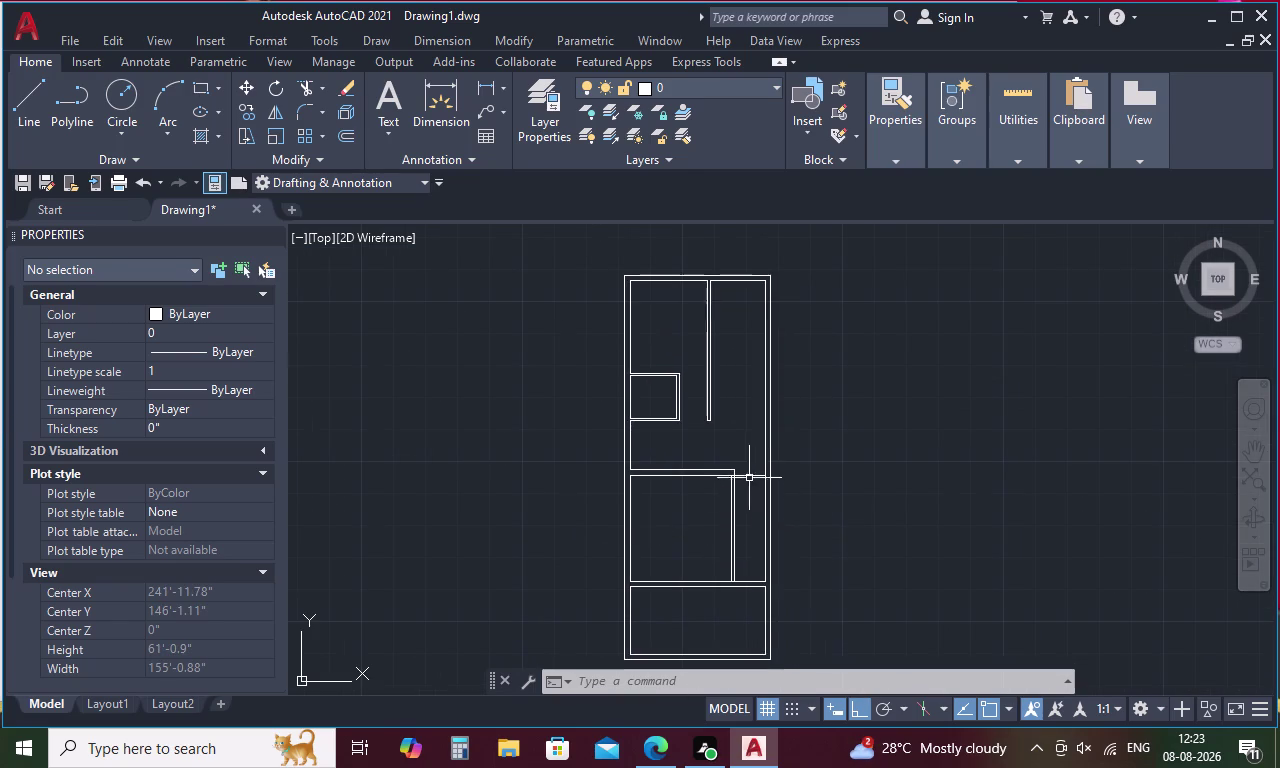
scroll(up, 3)
middle_drag(743, 492, 748, 387)
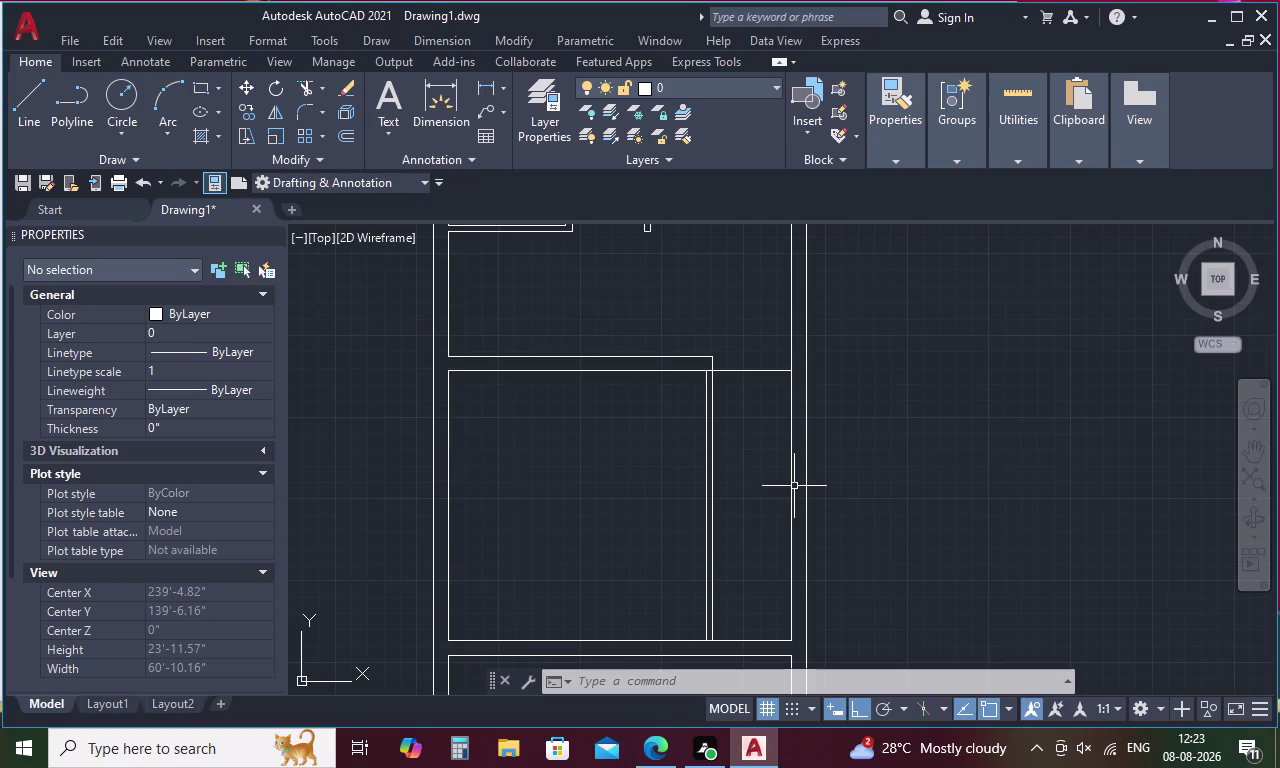
key(Escape)
Offset the upper horizontal wall line 10' downward to create the partition line.
key(o)
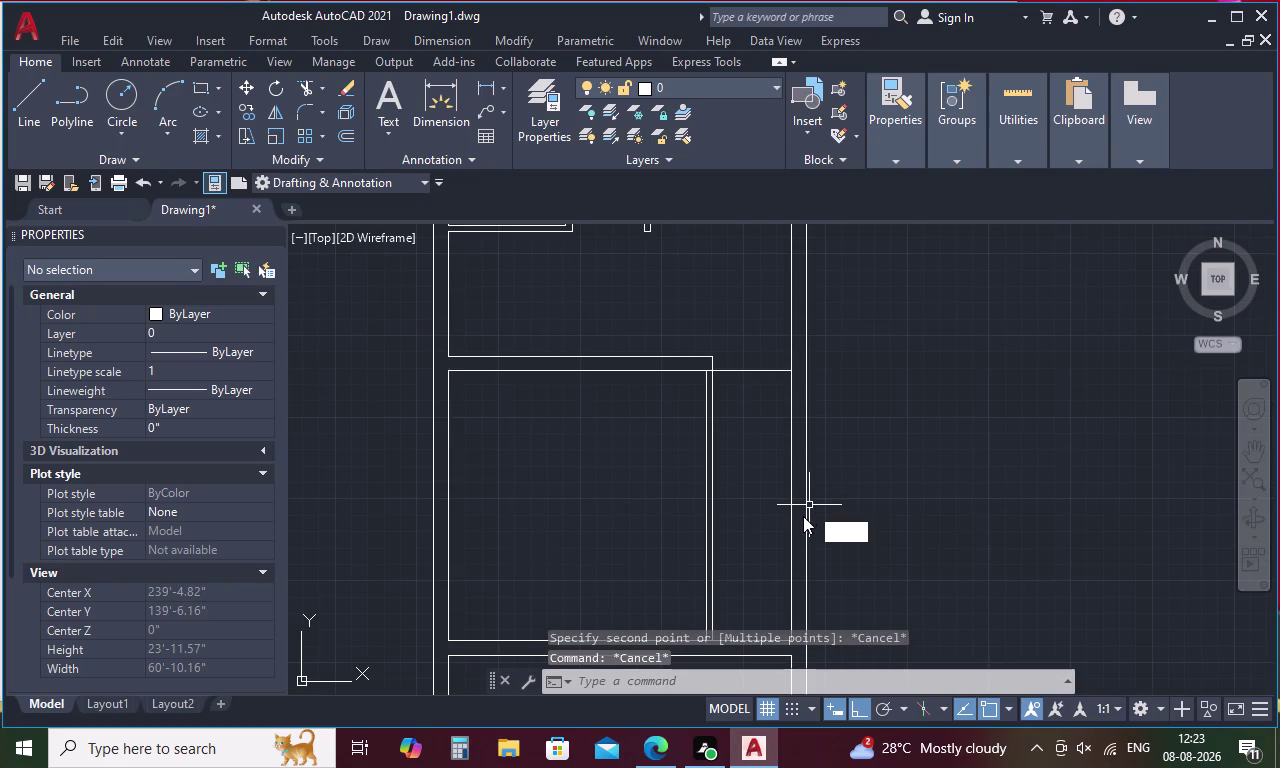
key(space)
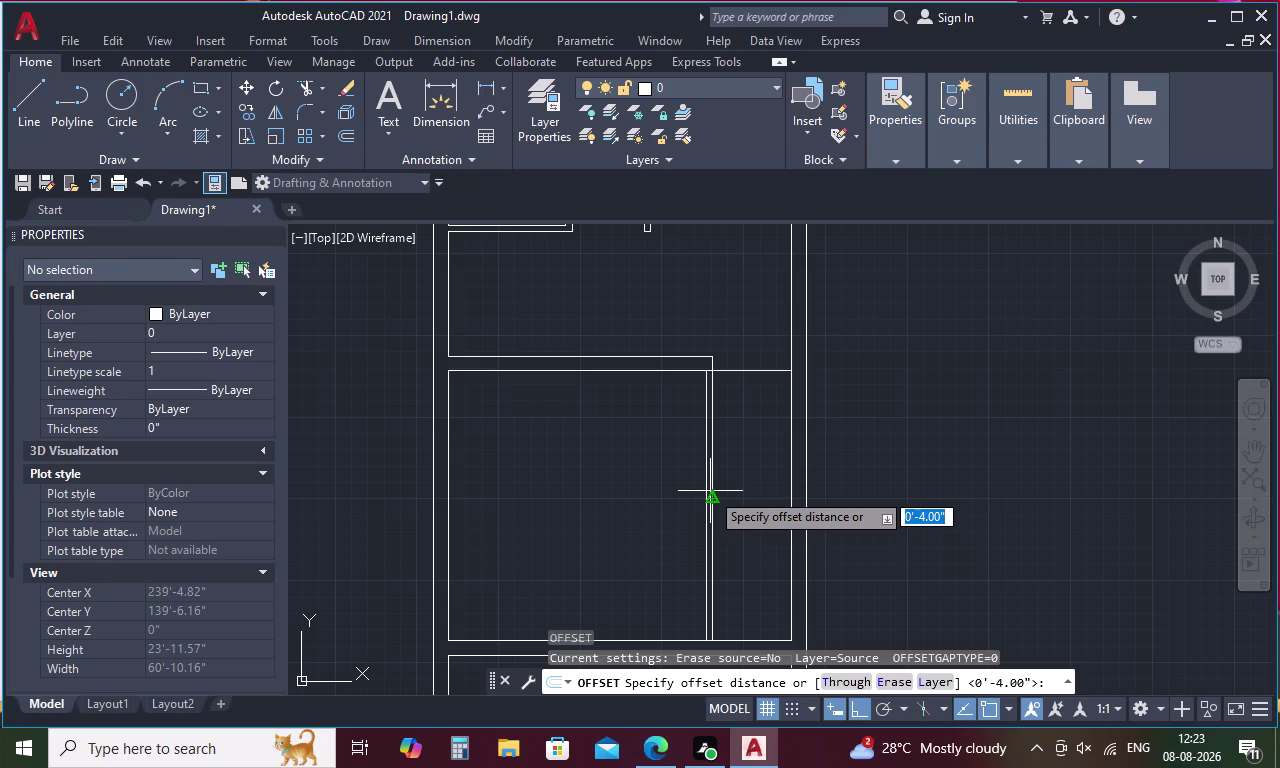
key(1)
text(0)
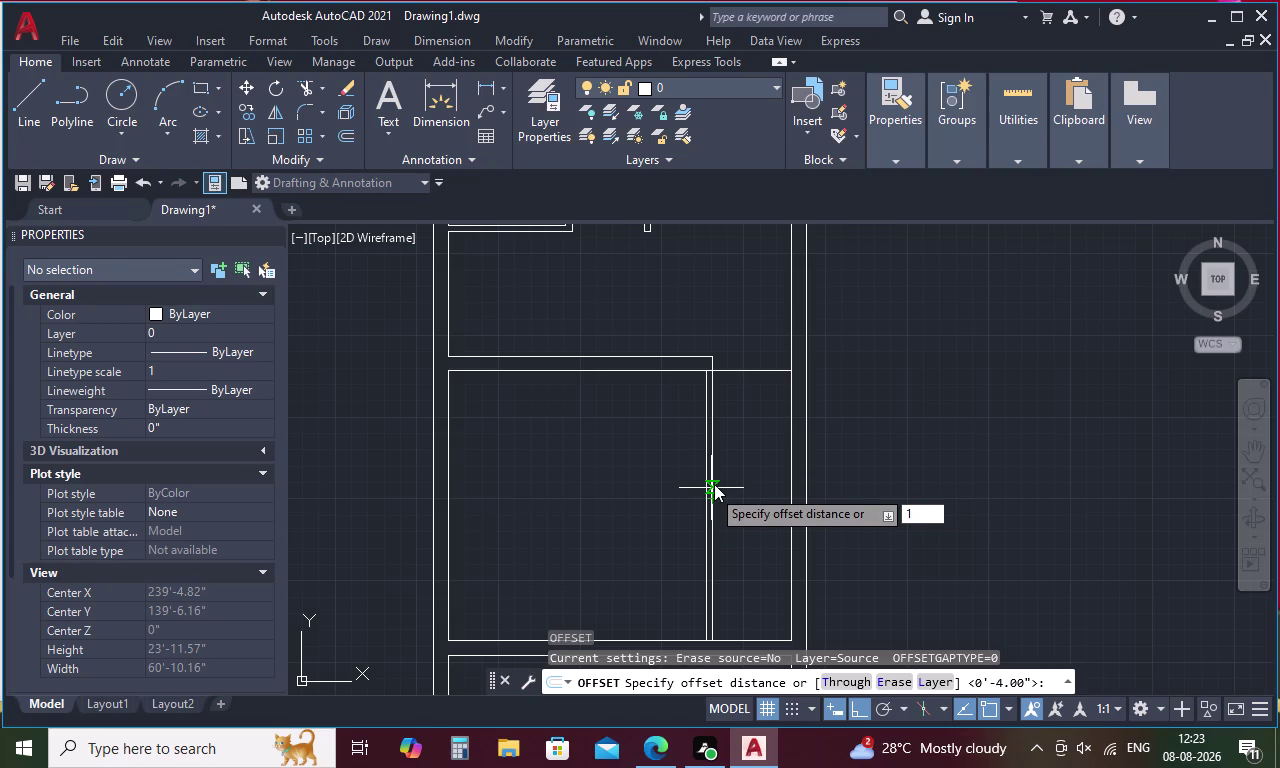
text(')
key(space)
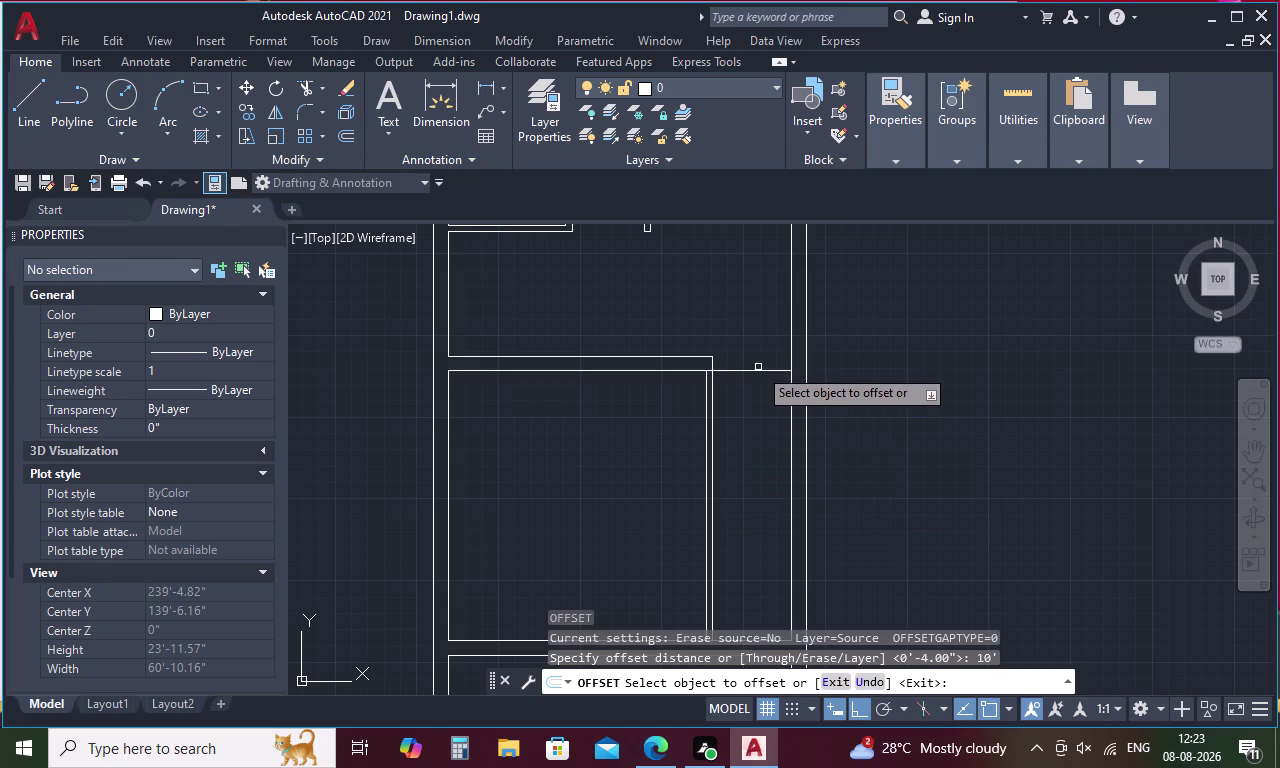
click(758, 370)
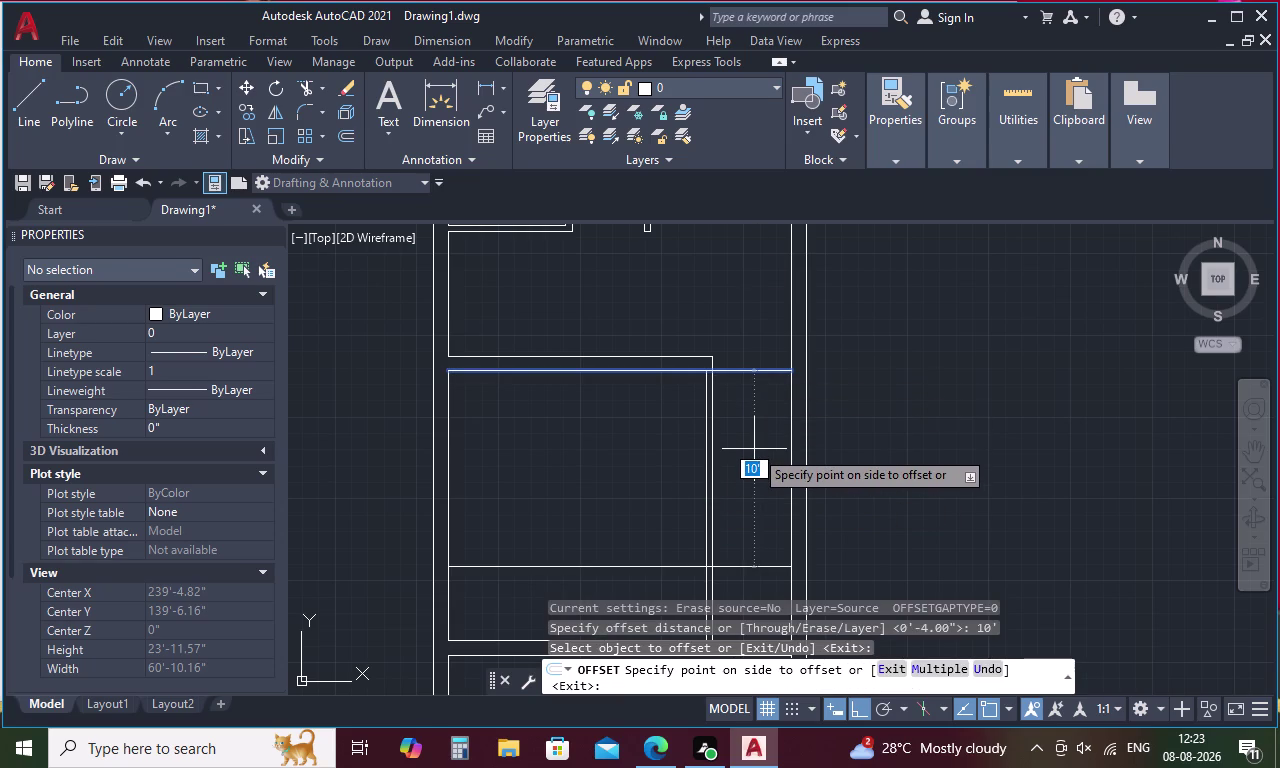
click(754, 449)
key(Escape)
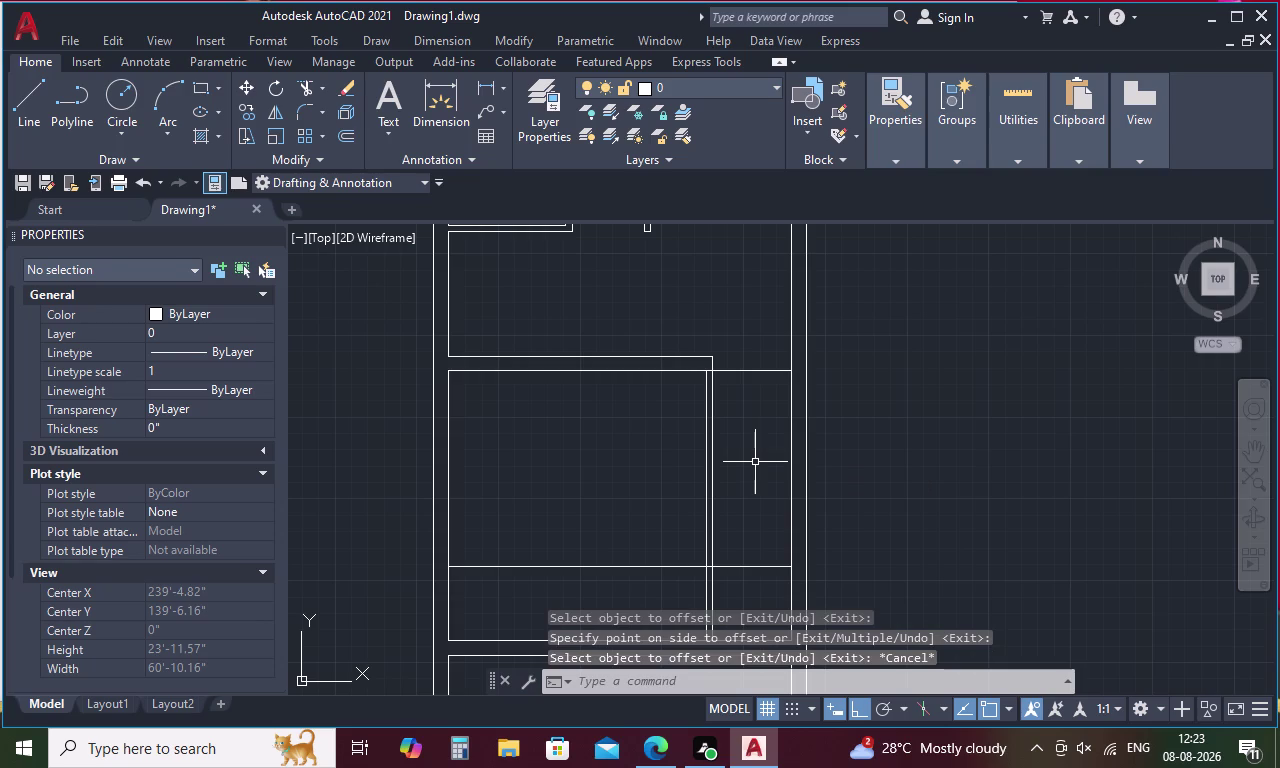
Trim away the new line's left portion with a fence, leaving only the narrow strip.
text(TR)
key(space)
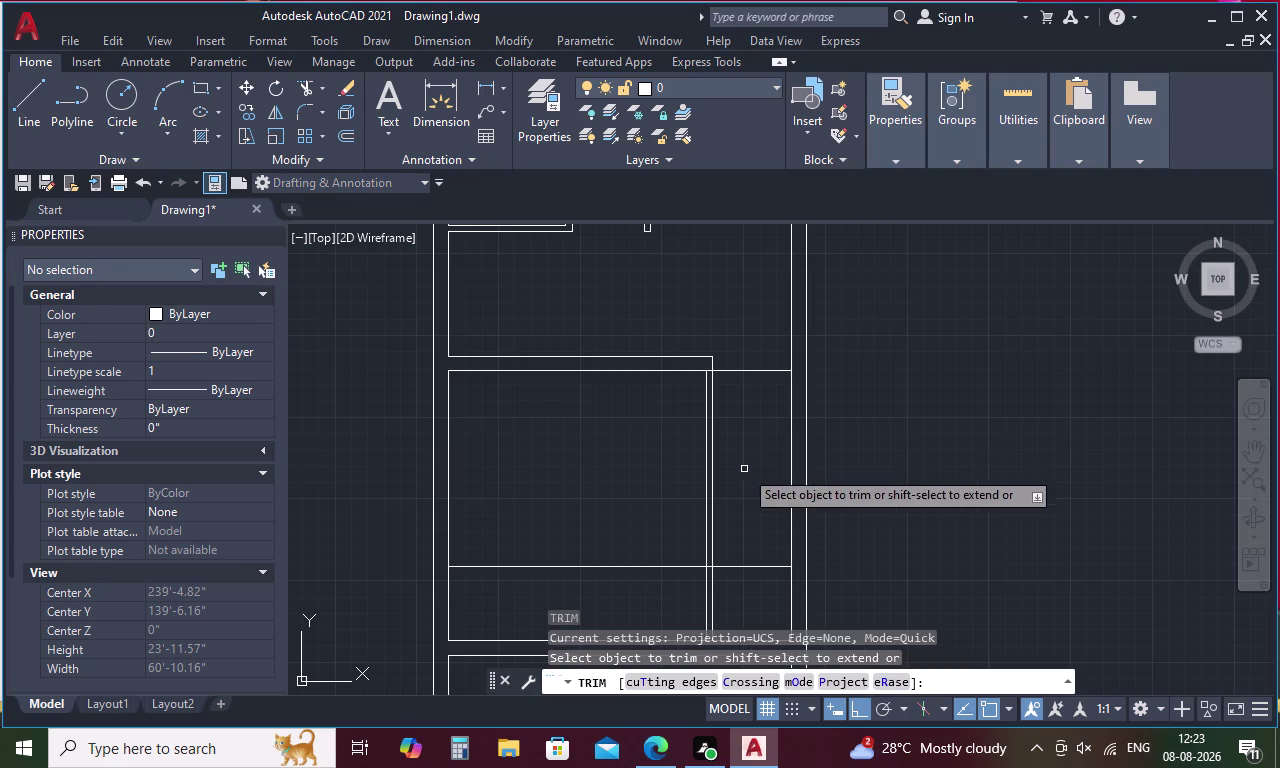
drag(588, 497, 557, 576)
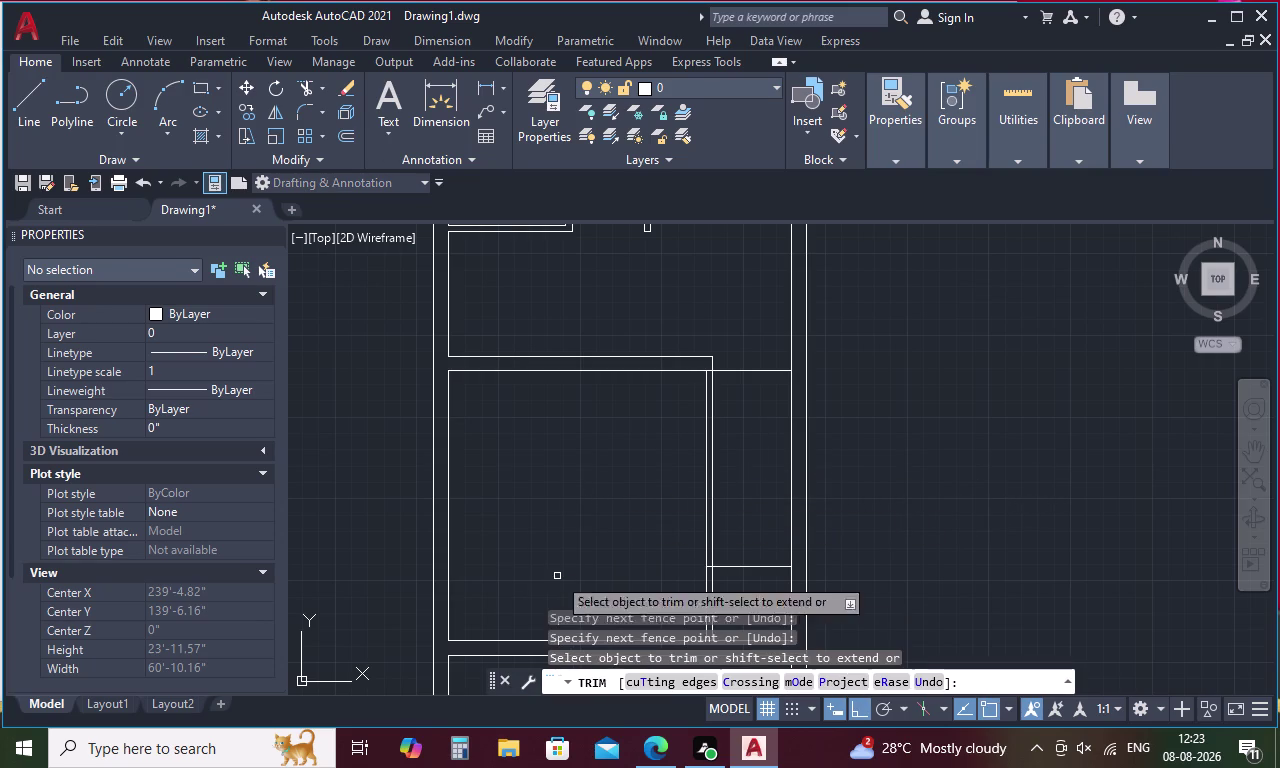
scroll(down, 3)
middle_drag(572, 552, 605, 431)
scroll(up, 3)
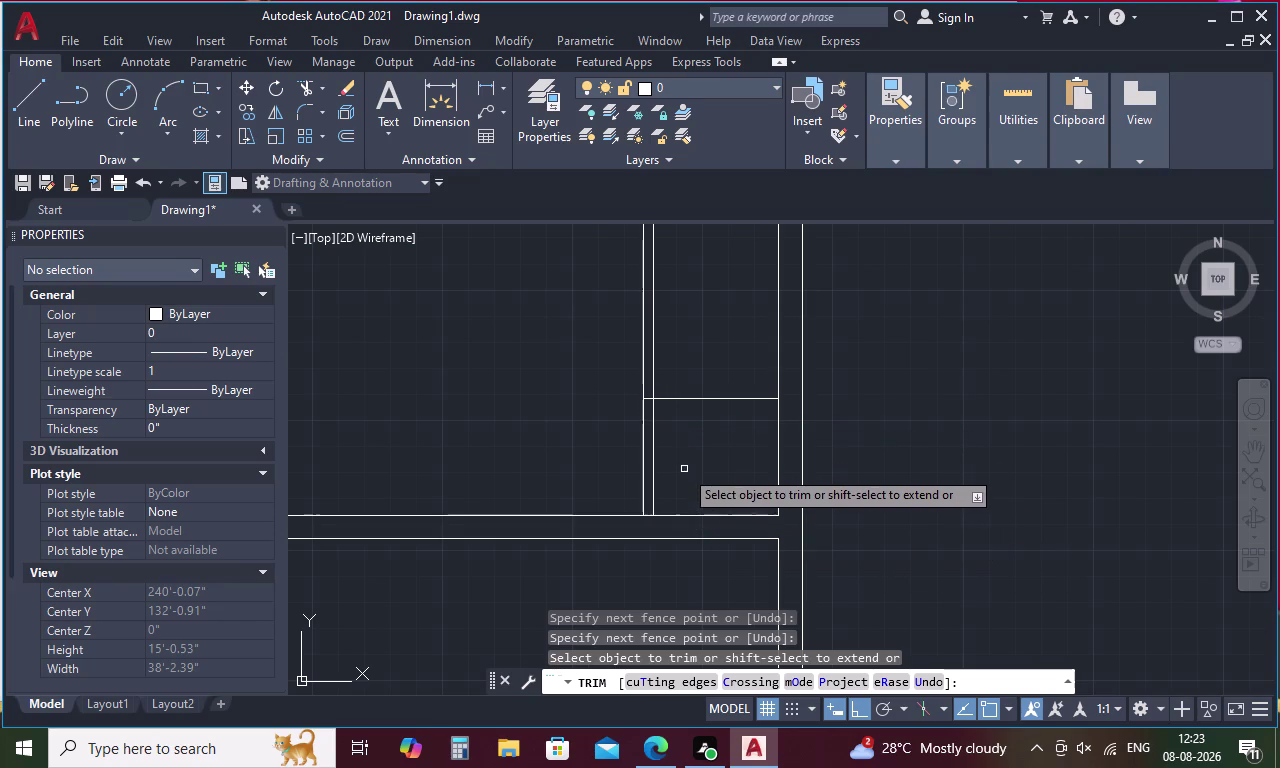
key(Escape)
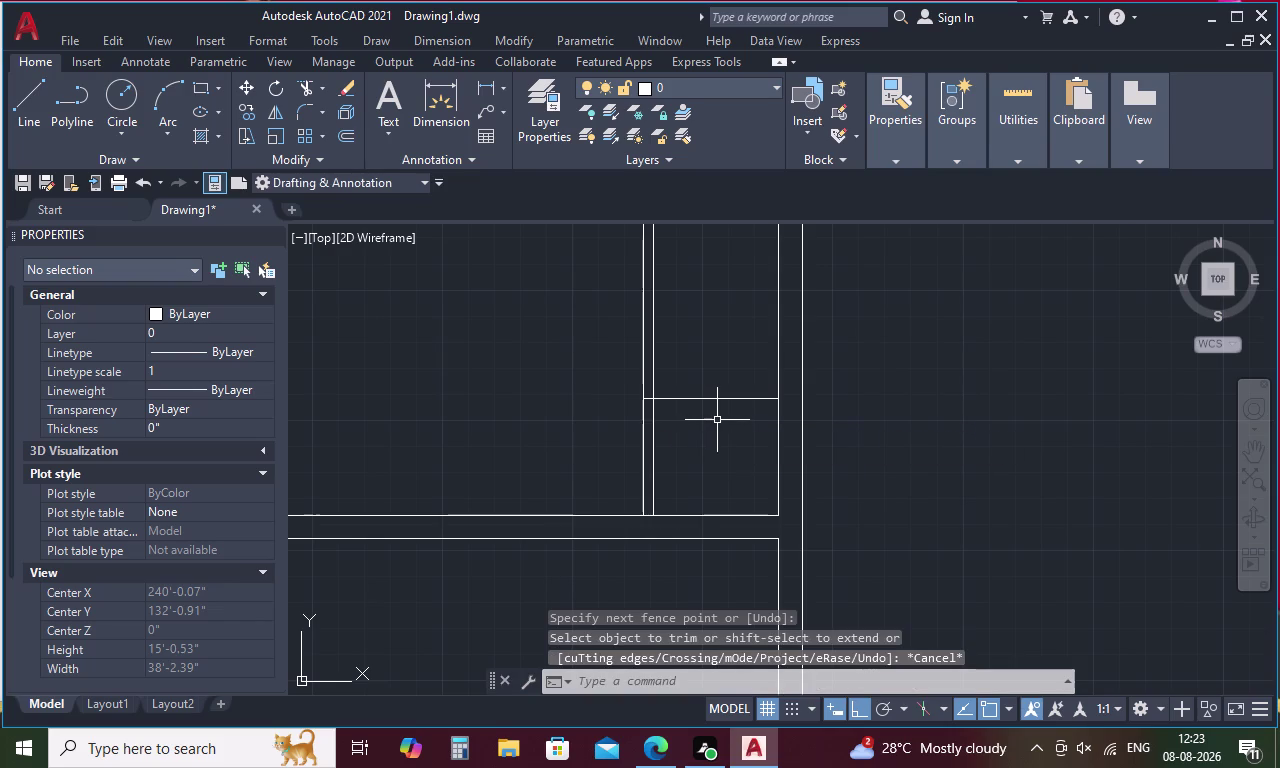
Offset the short horizontal partition line downward and the vertical partition line rightward by 9".
text(O 9)
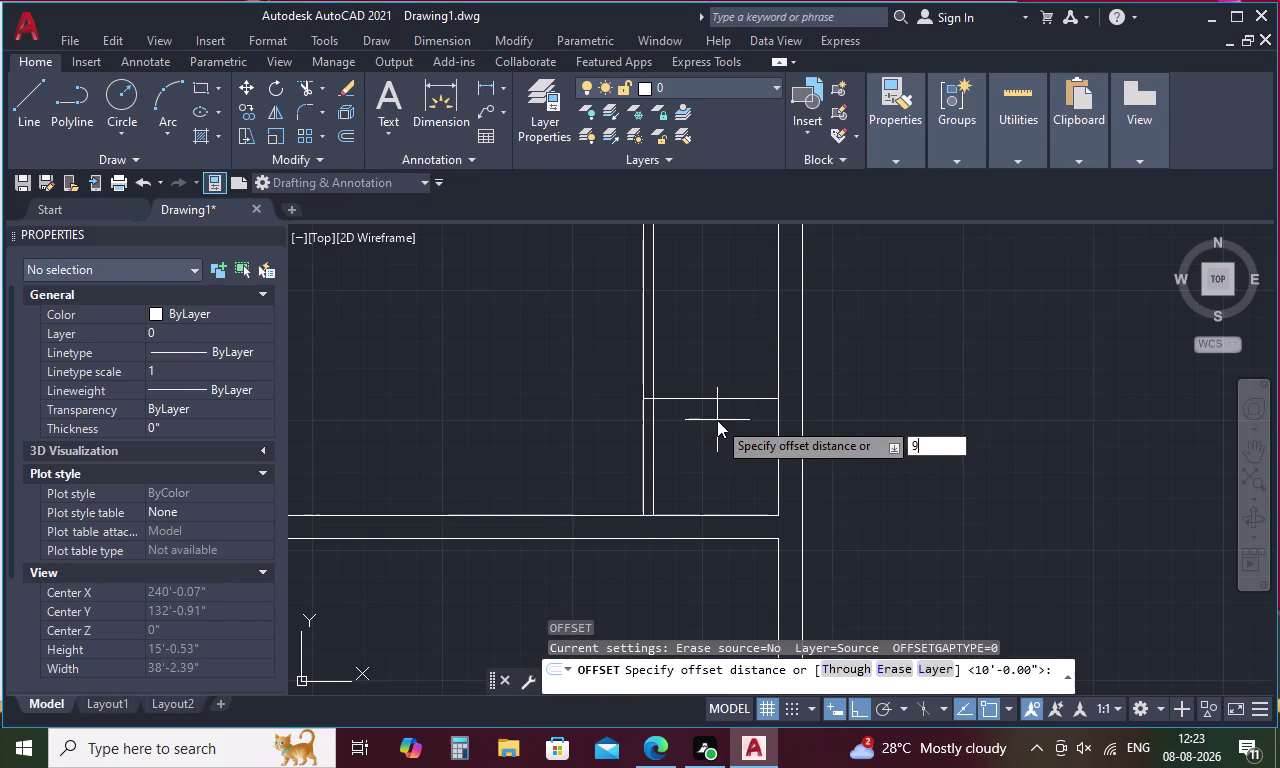
key(space)
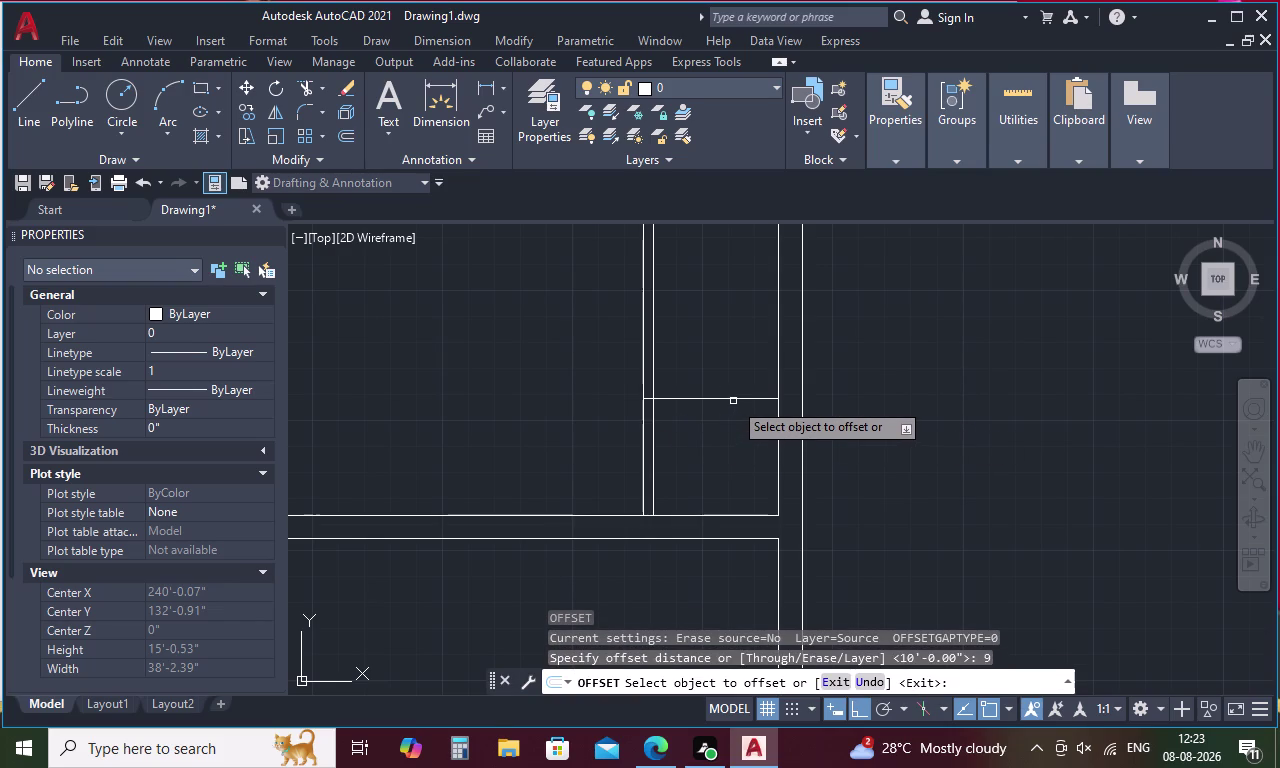
click(733, 401)
click(729, 428)
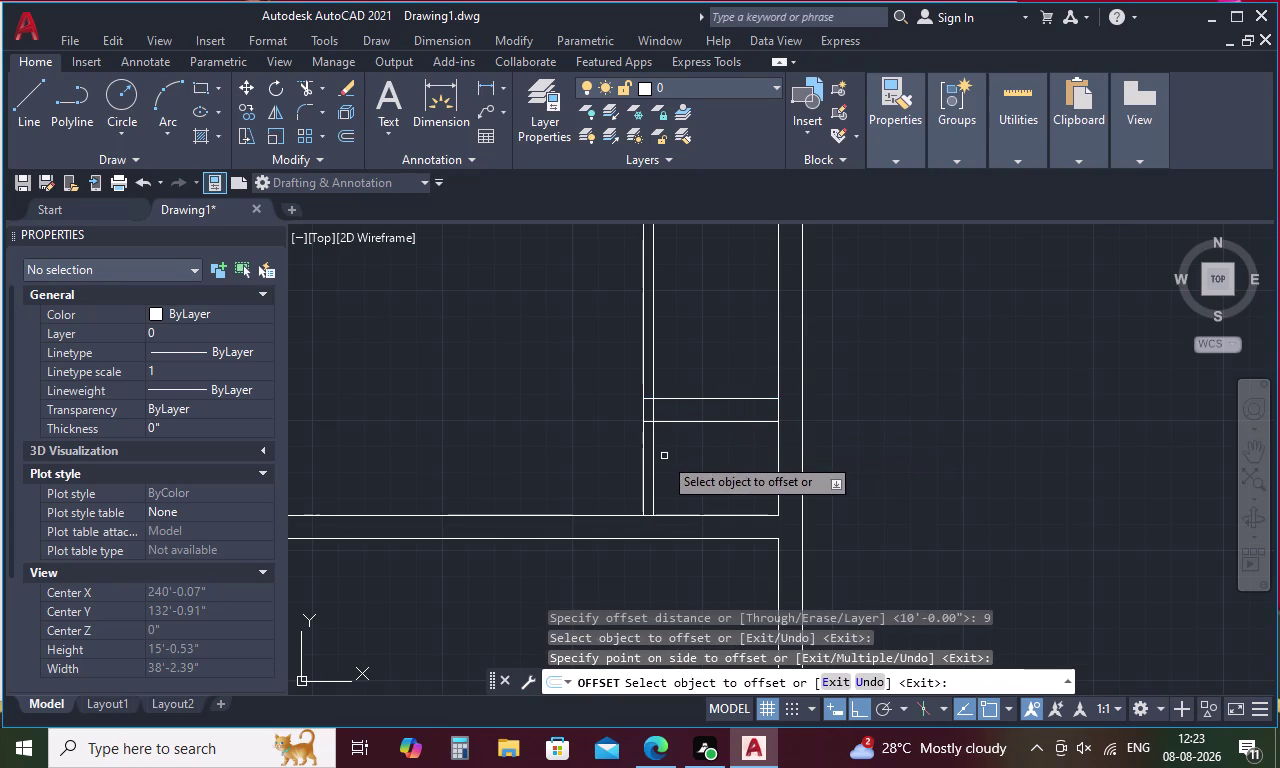
click(642, 468)
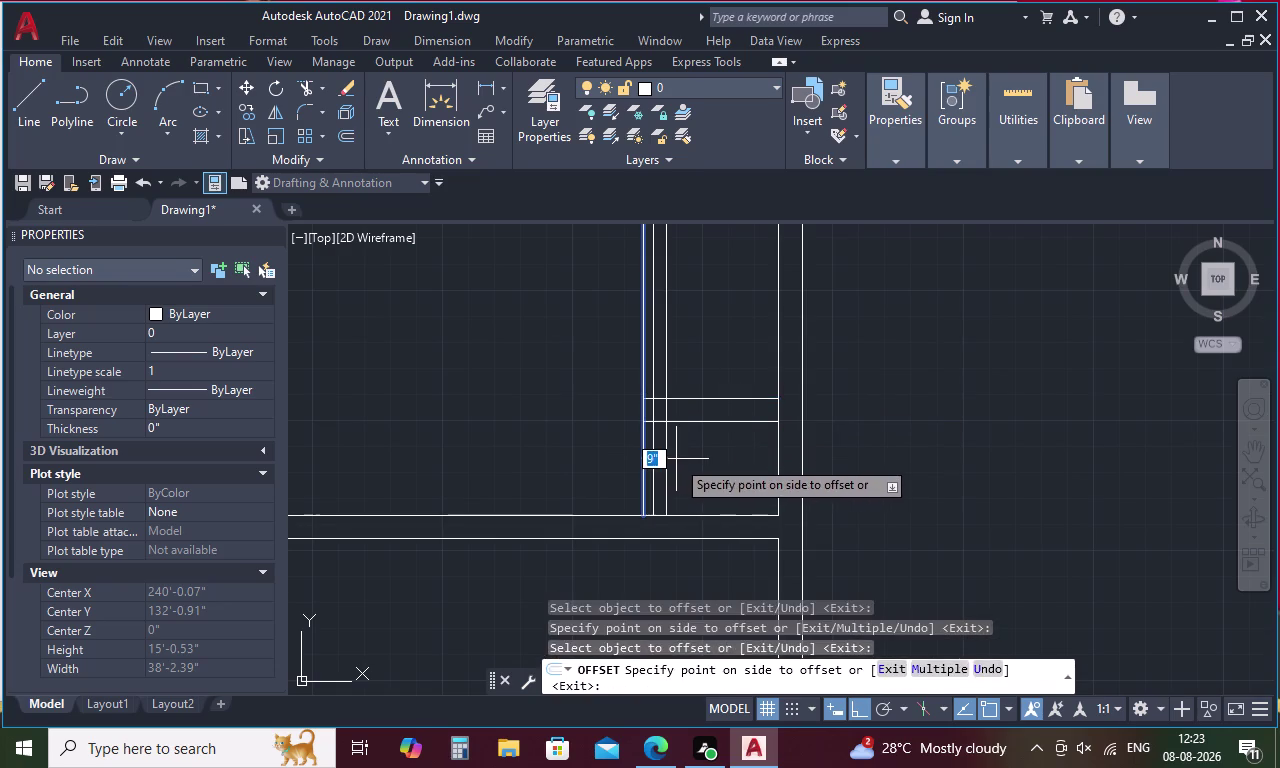
click(676, 459)
key(Escape)
Trim the overlapping line ends where the doubled partition meets the wall lines.
text(TR)
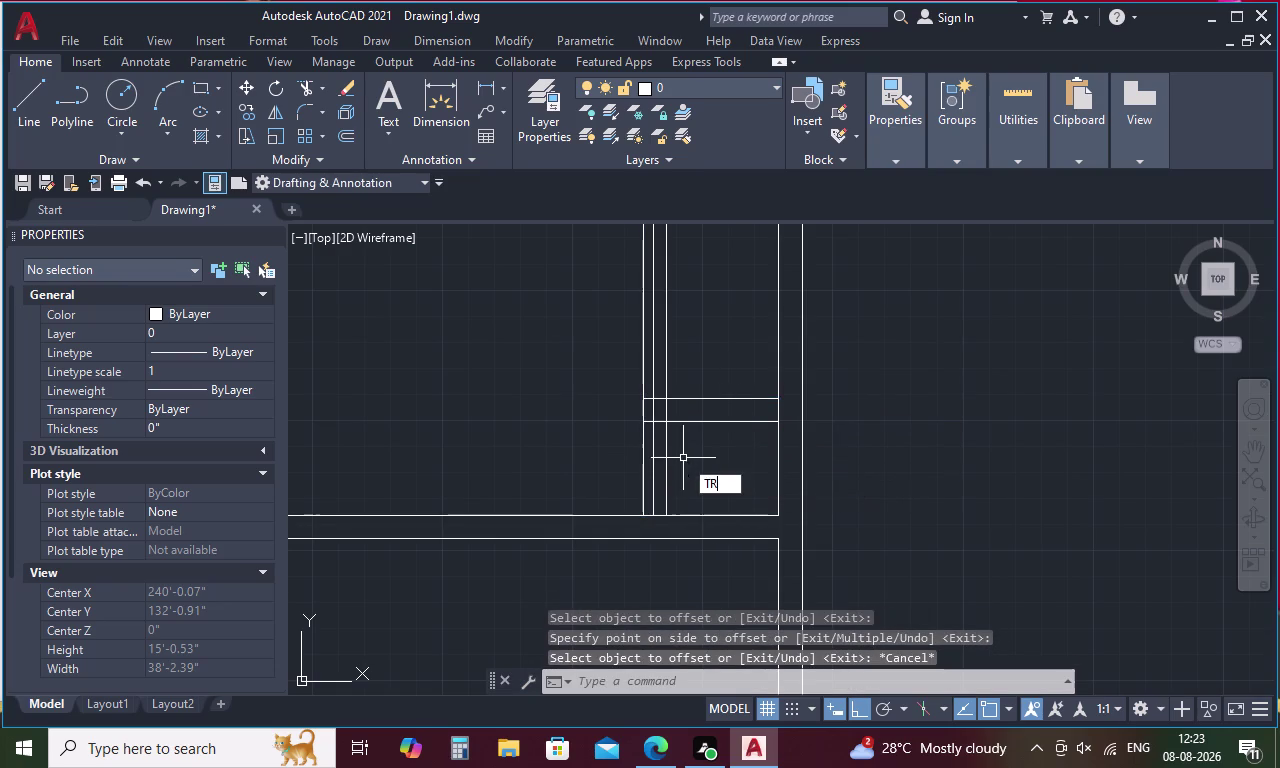
key(space)
drag(675, 409, 671, 409)
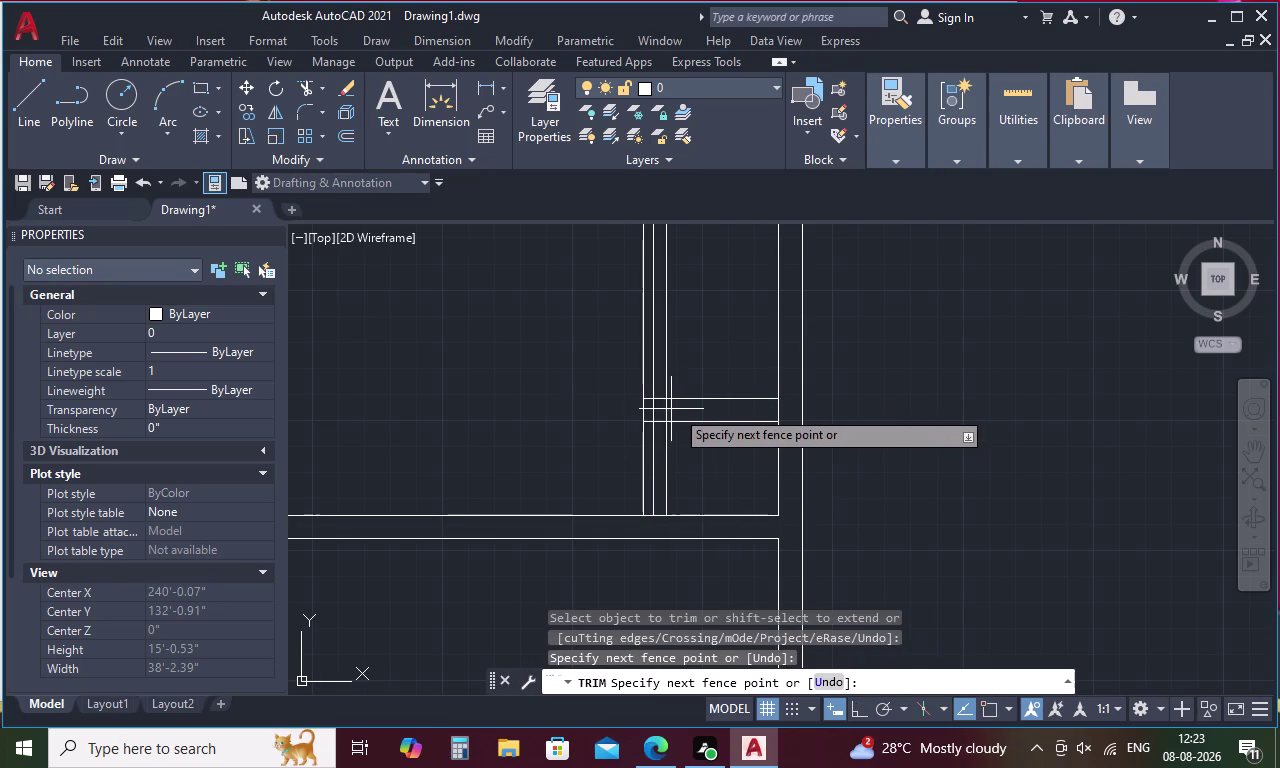
drag(671, 409, 651, 421)
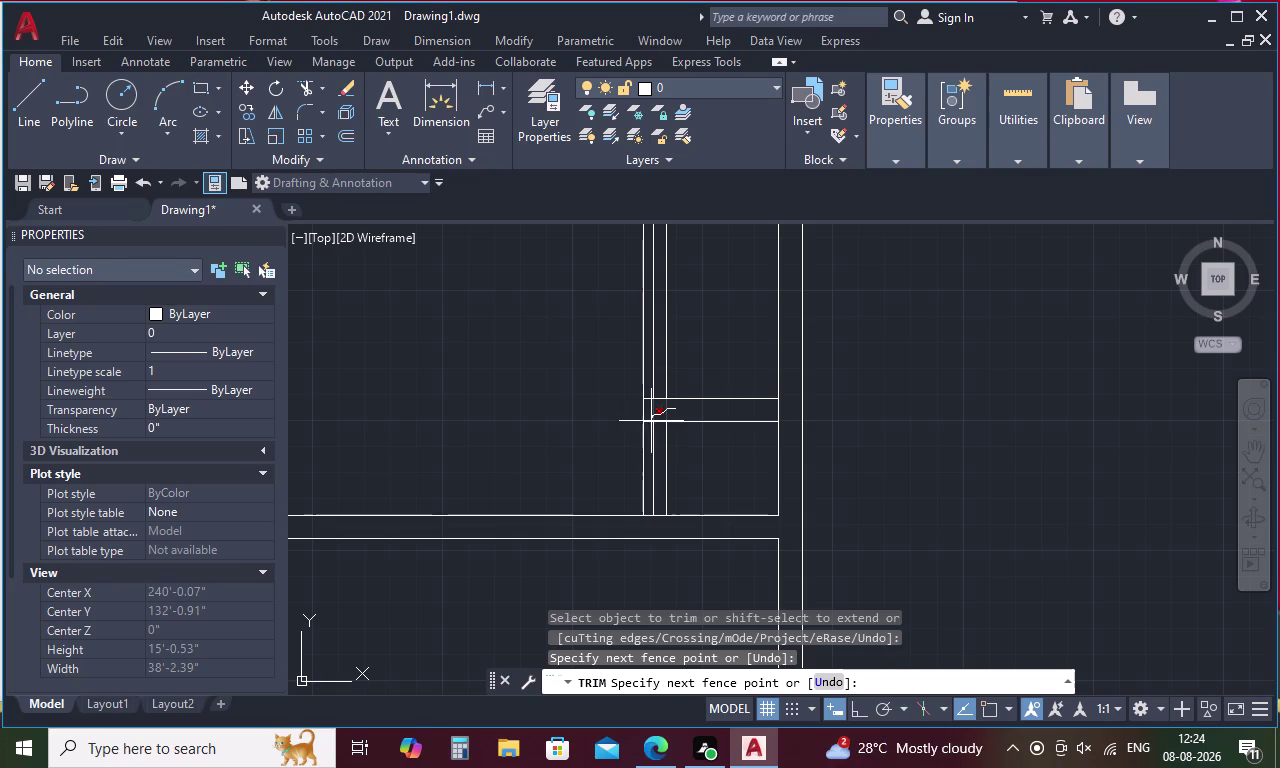
drag(651, 421, 653, 429)
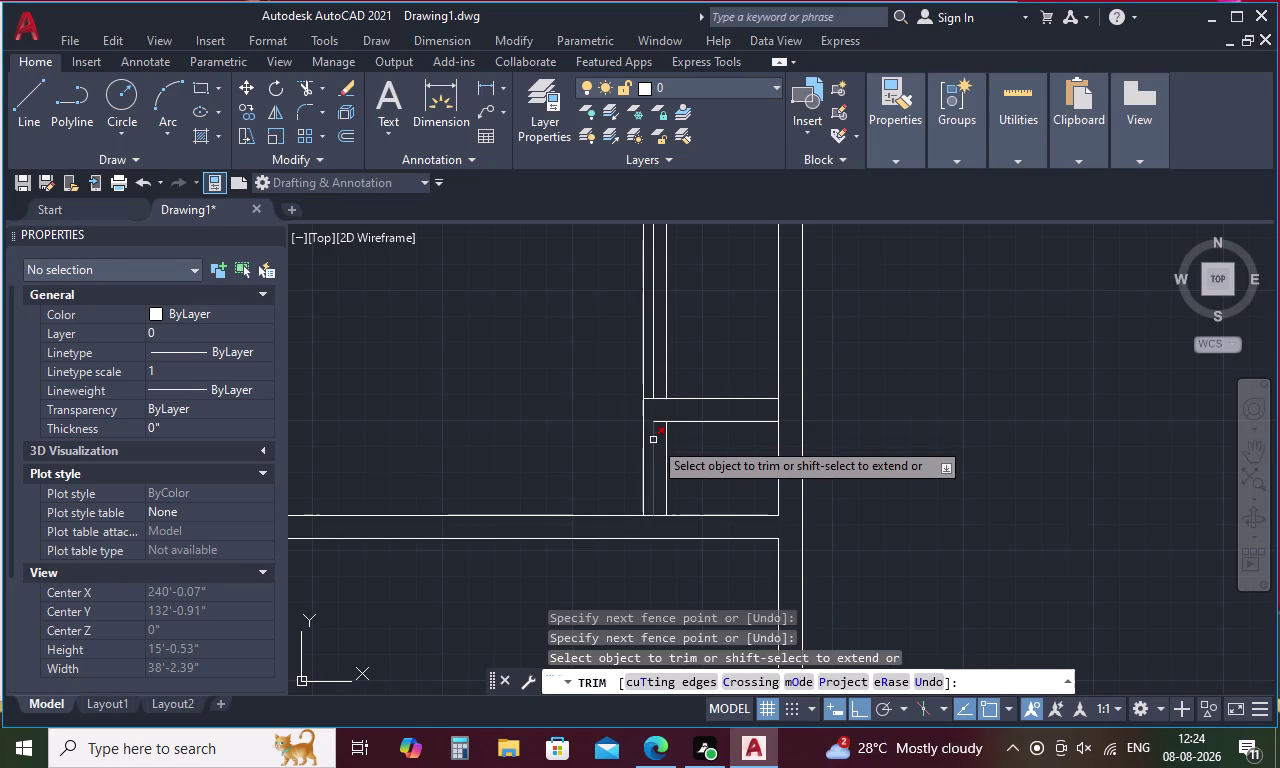
click(653, 440)
click(656, 424)
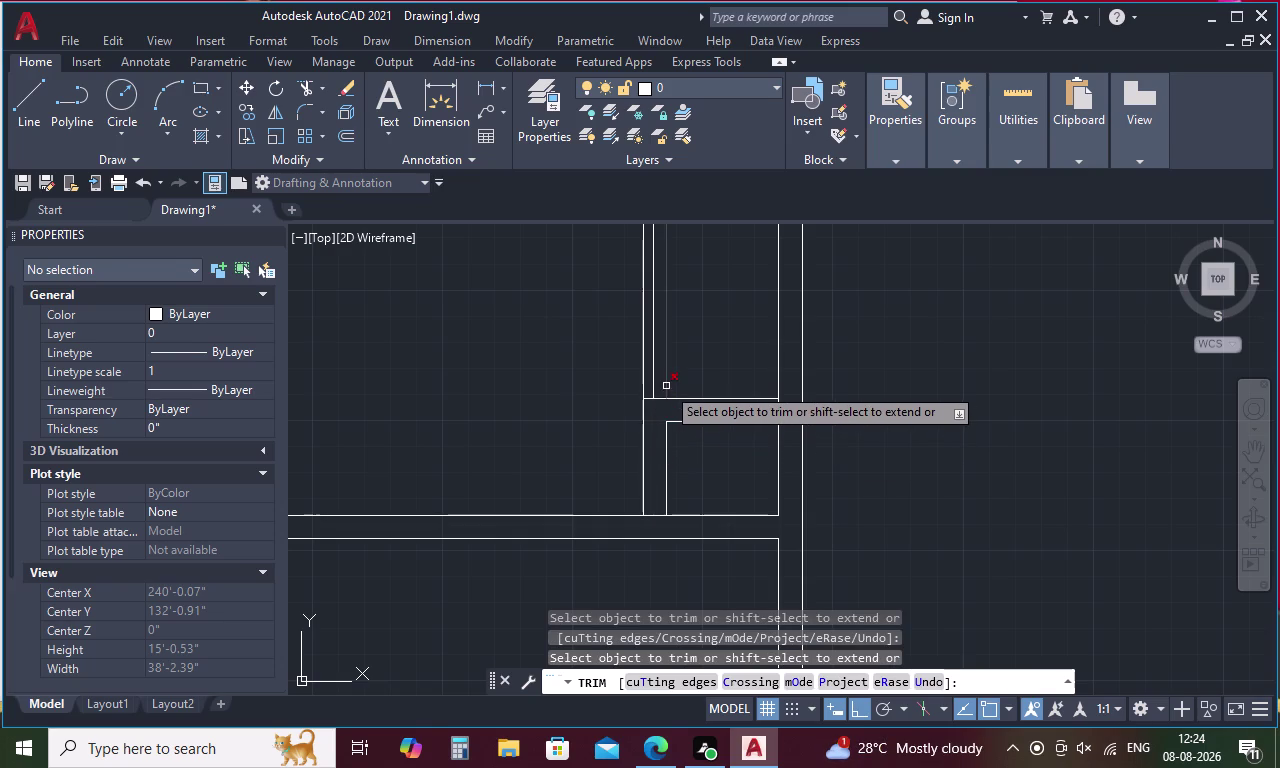
click(667, 384)
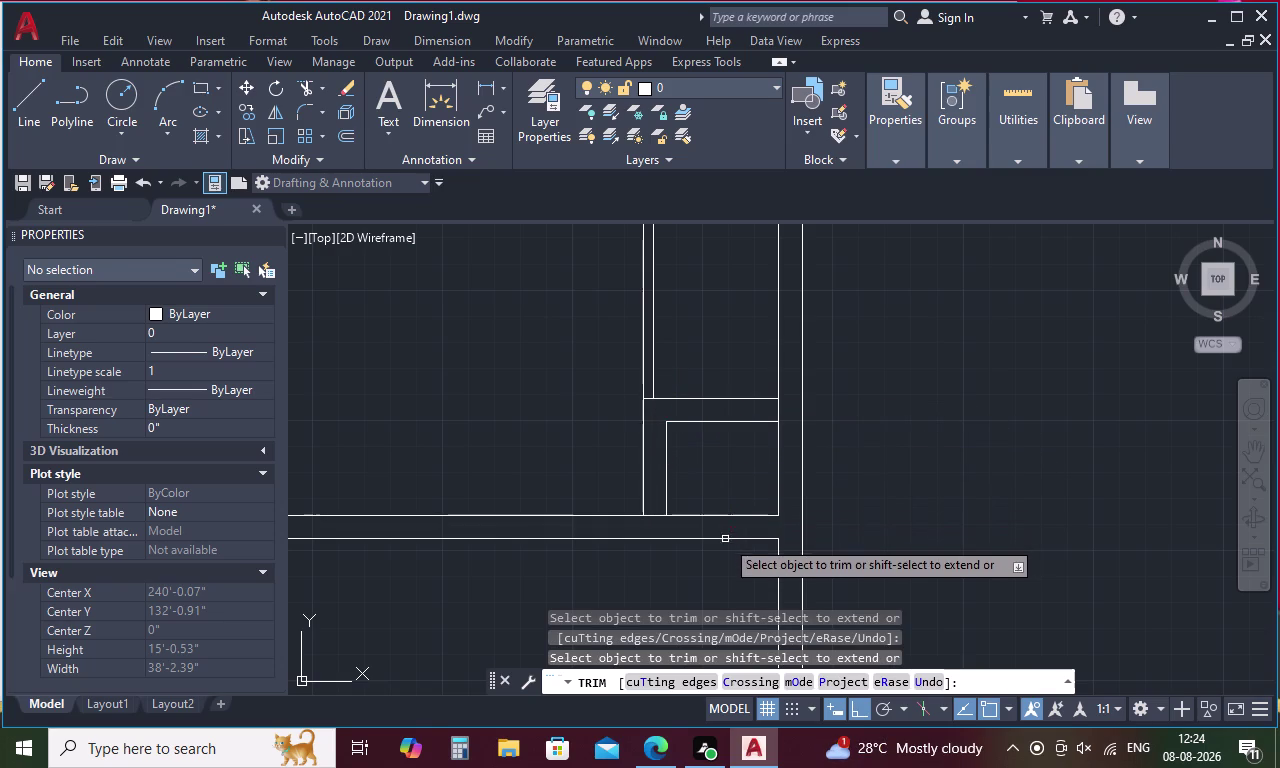
key(Escape)
Extend both partition lines down to the lower wall.
text(EX)
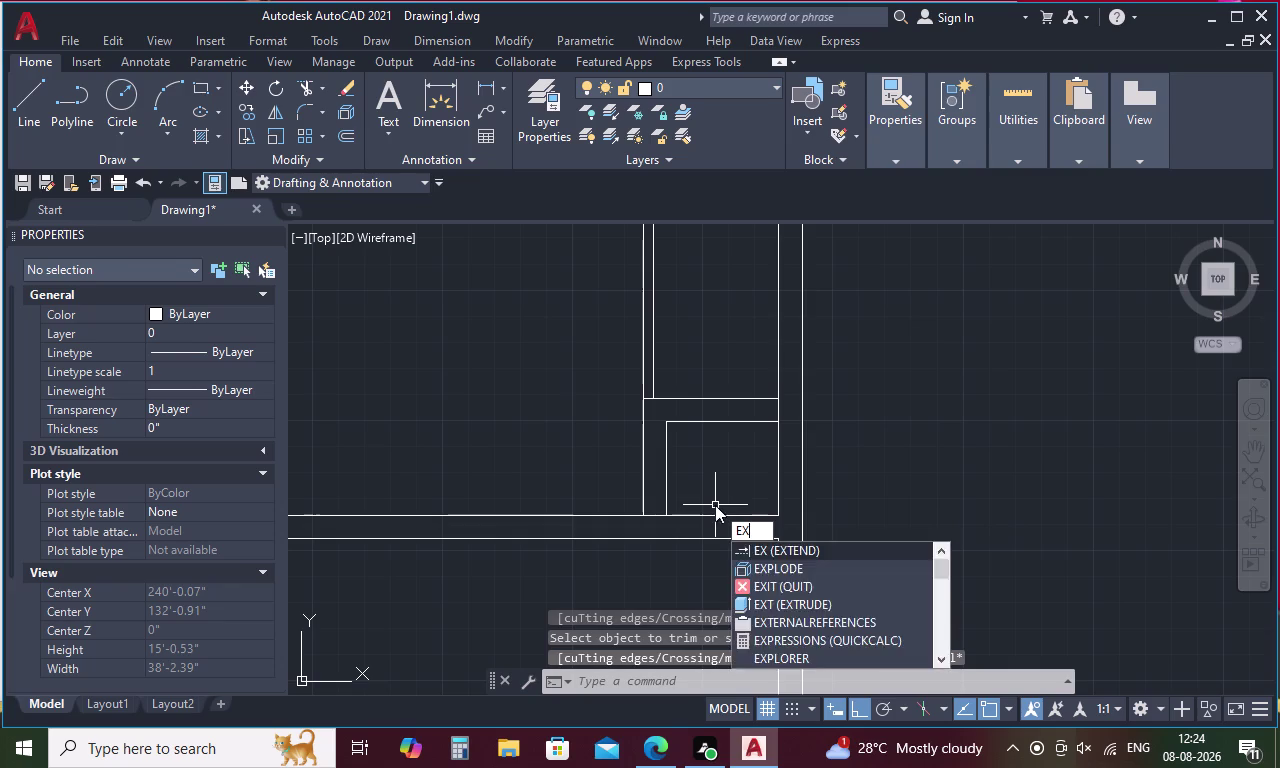
key(space)
click(642, 500)
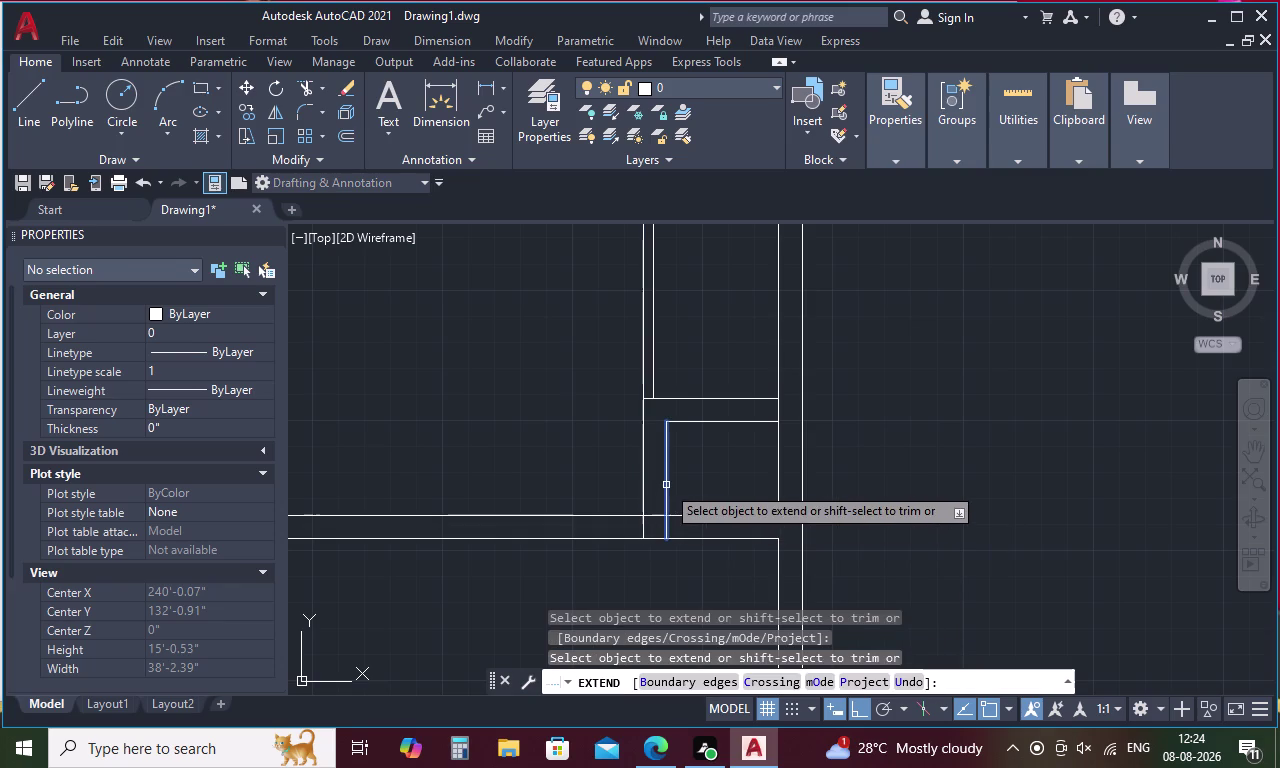
click(666, 485)
key(Escape)
Trim the wall lines at the partition base and right wall, then select both right wall pieces.
text(TR)
key(space)
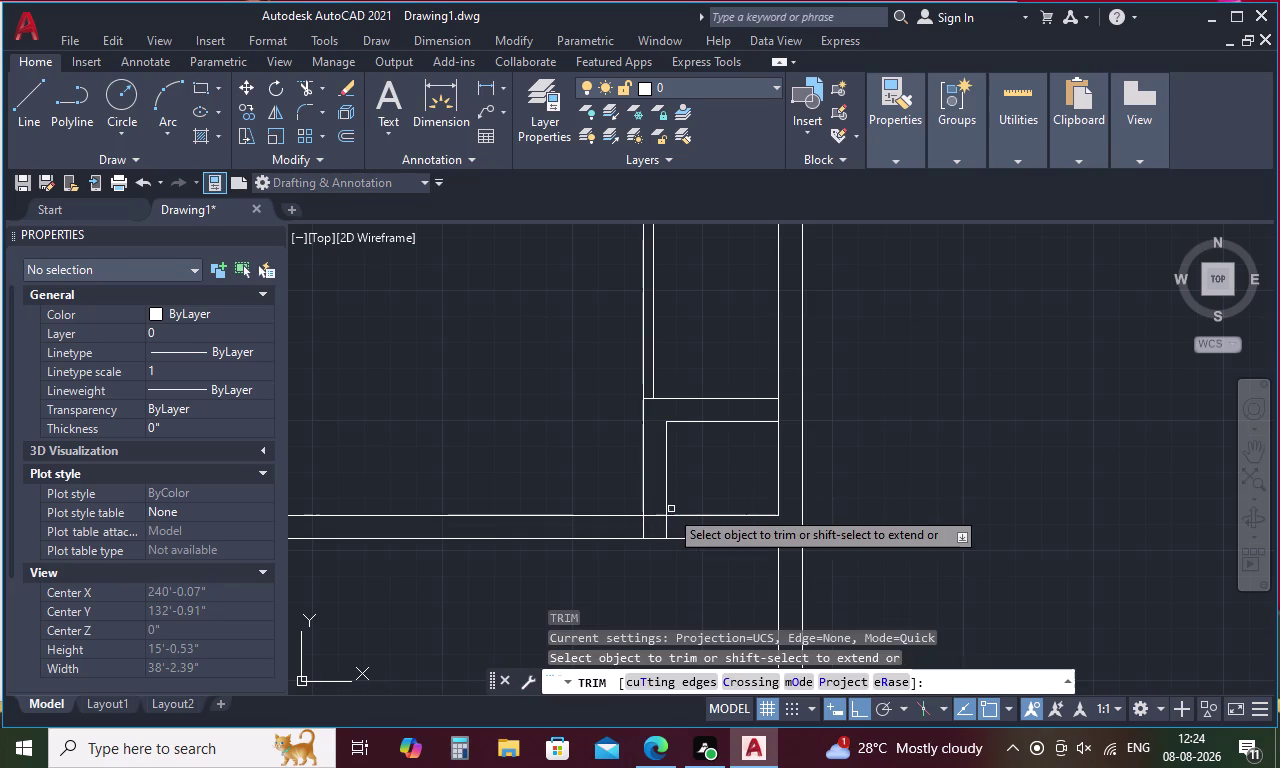
drag(656, 508, 656, 536)
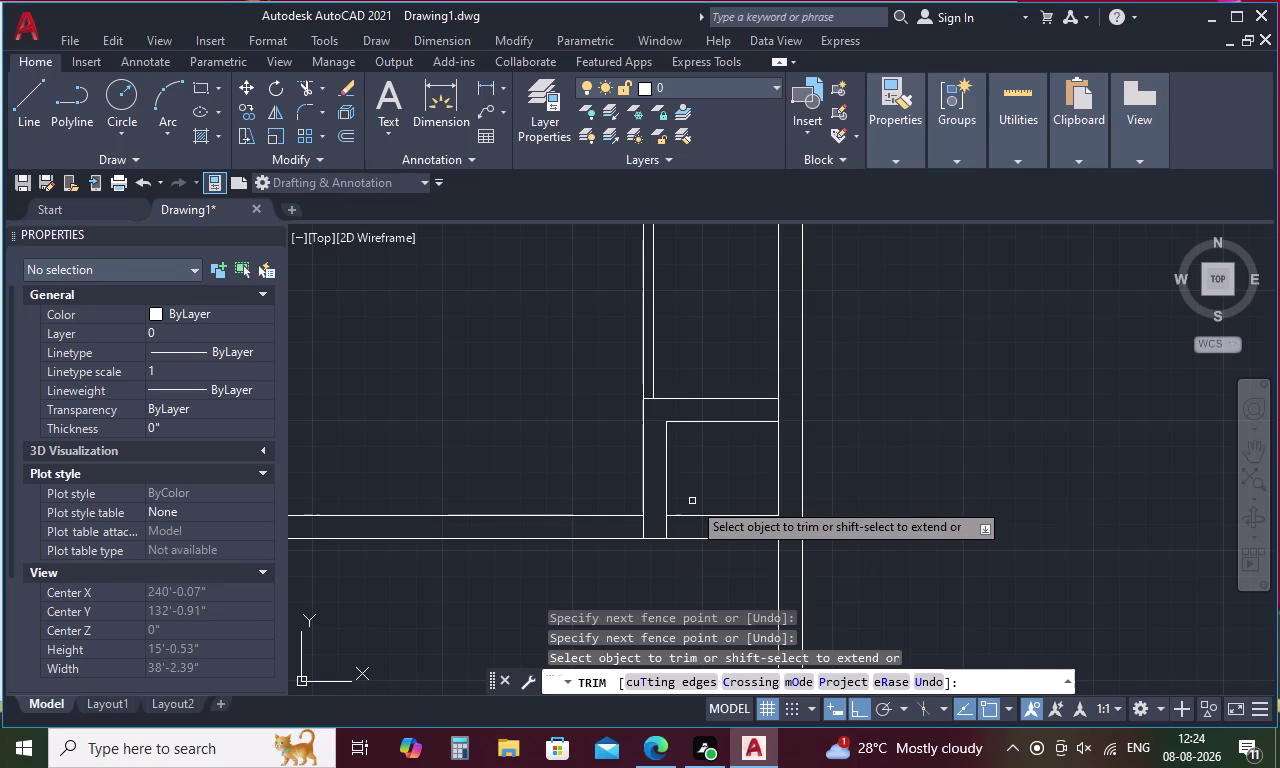
drag(711, 484, 720, 564)
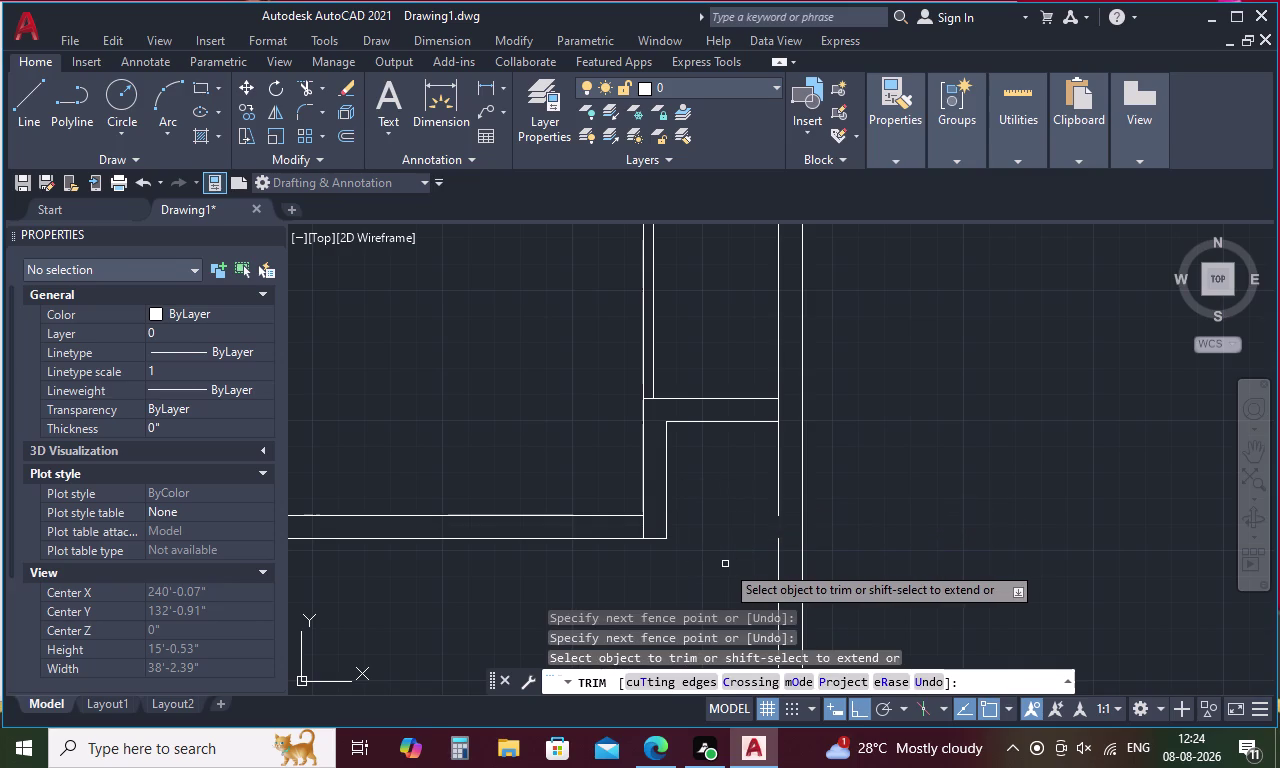
key(Escape)
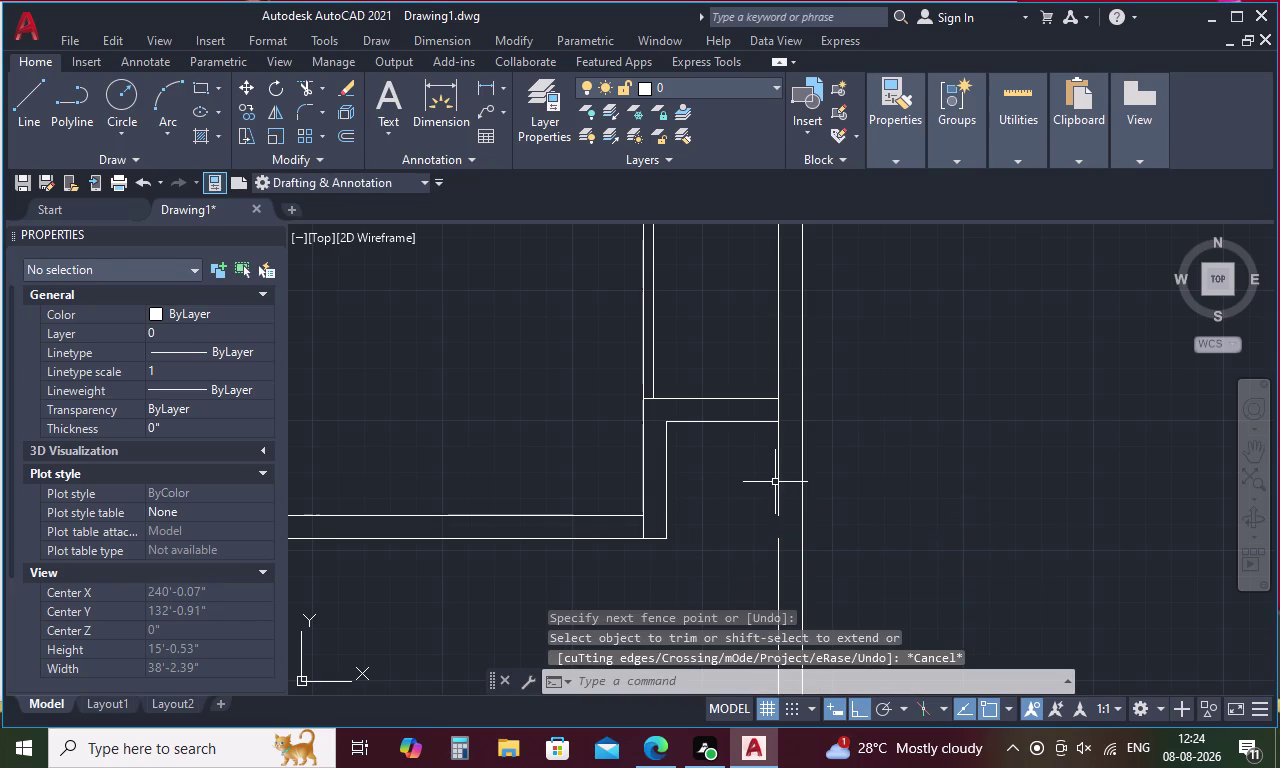
click(778, 478)
click(778, 572)
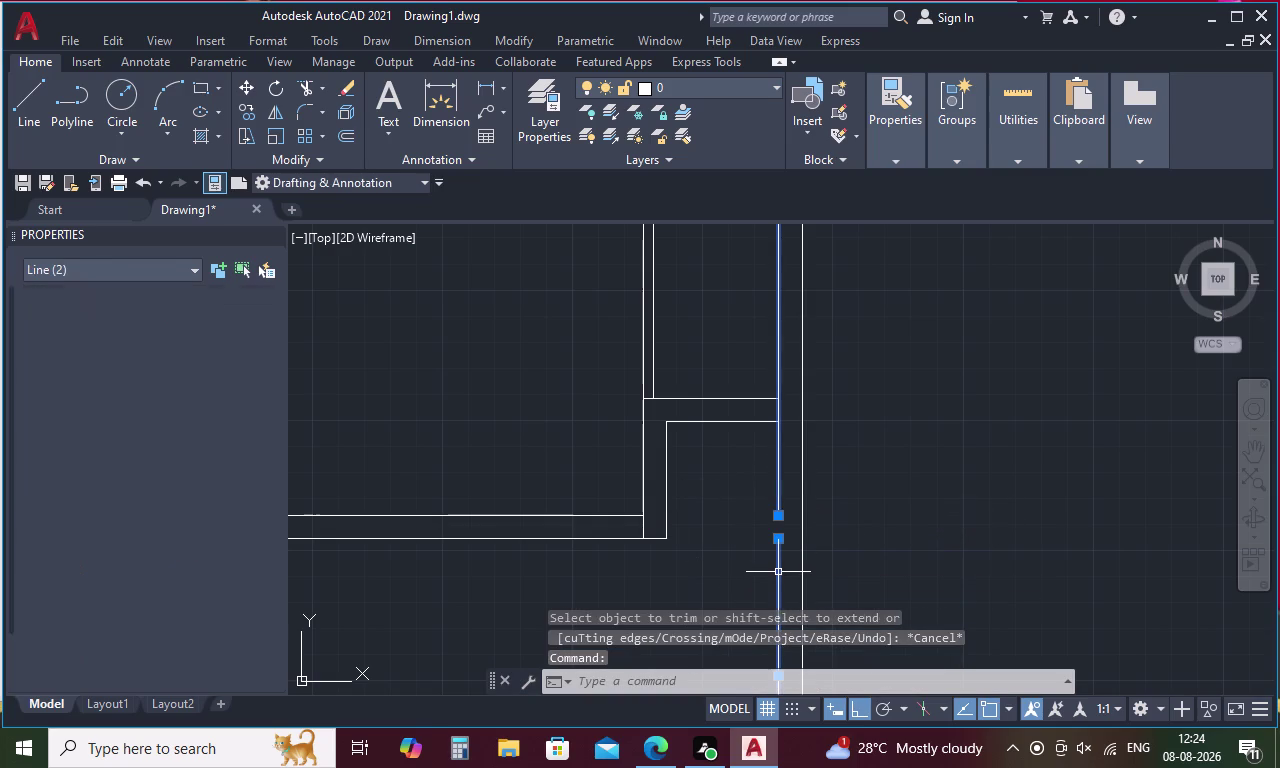
Join the upper and lower right wall pieces into one line, then zoom out over the house.
text(J)
key(space)
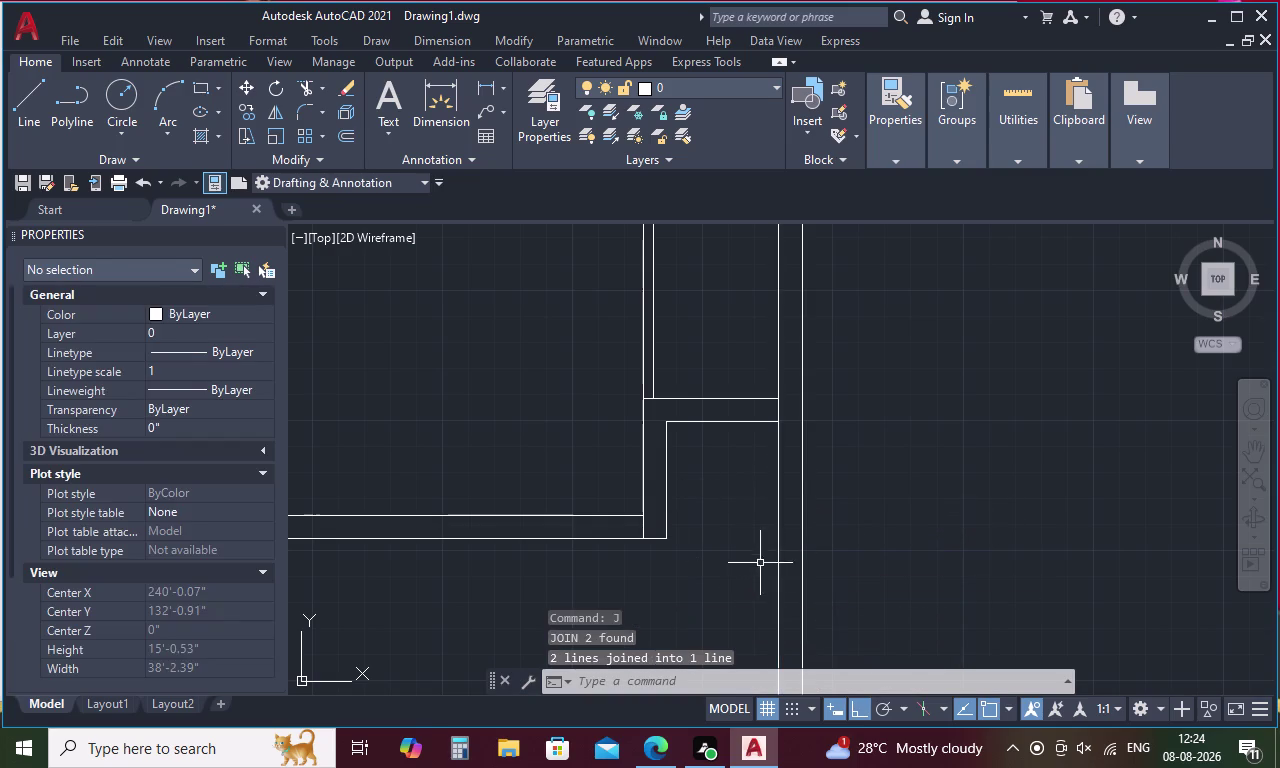
scroll(down, 3)
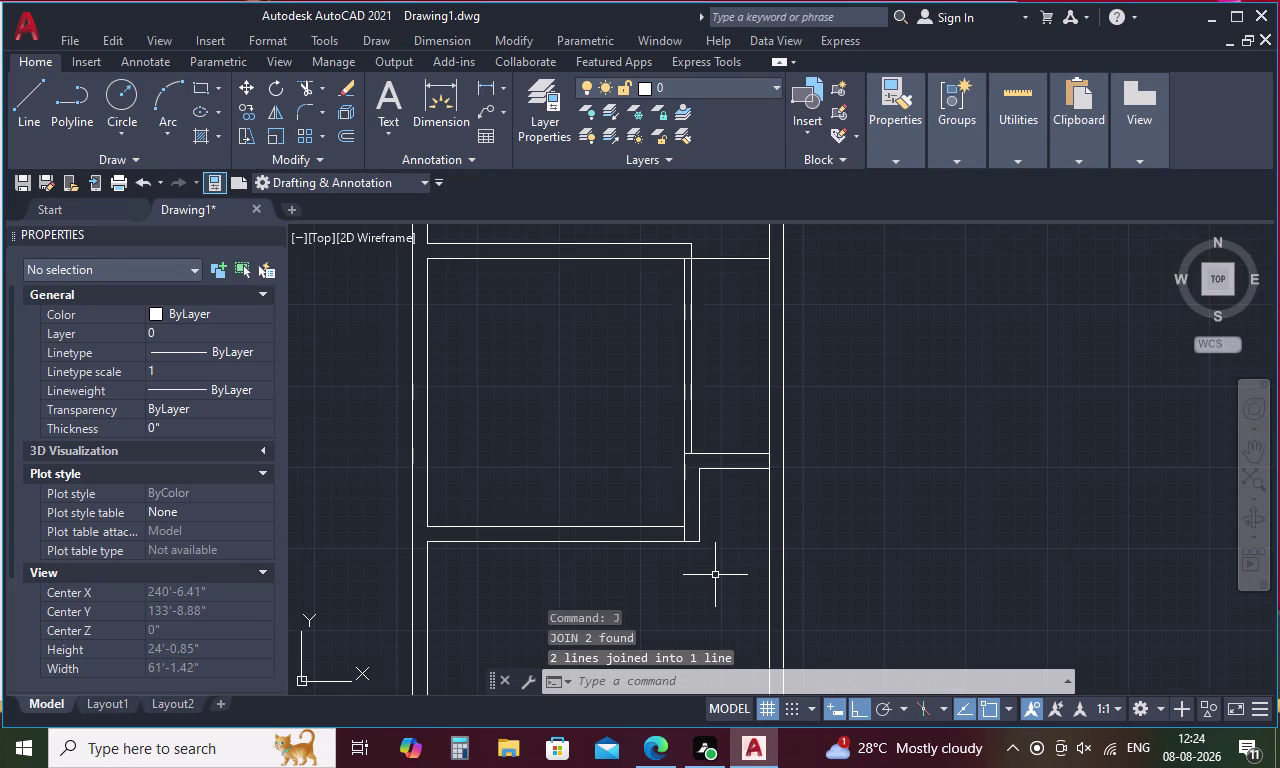
scroll(down, 3)
middle_drag(712, 574, 721, 502)
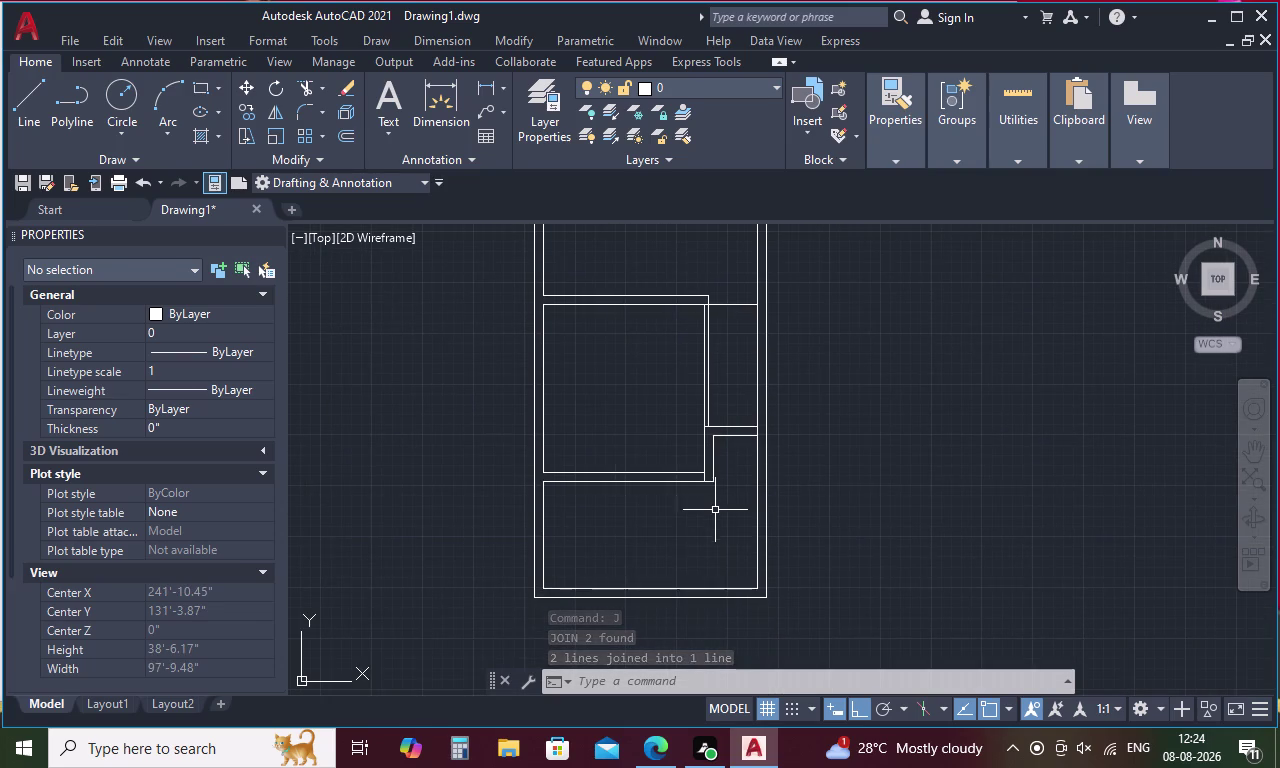
scroll(down, 3)
scroll(up, 3)
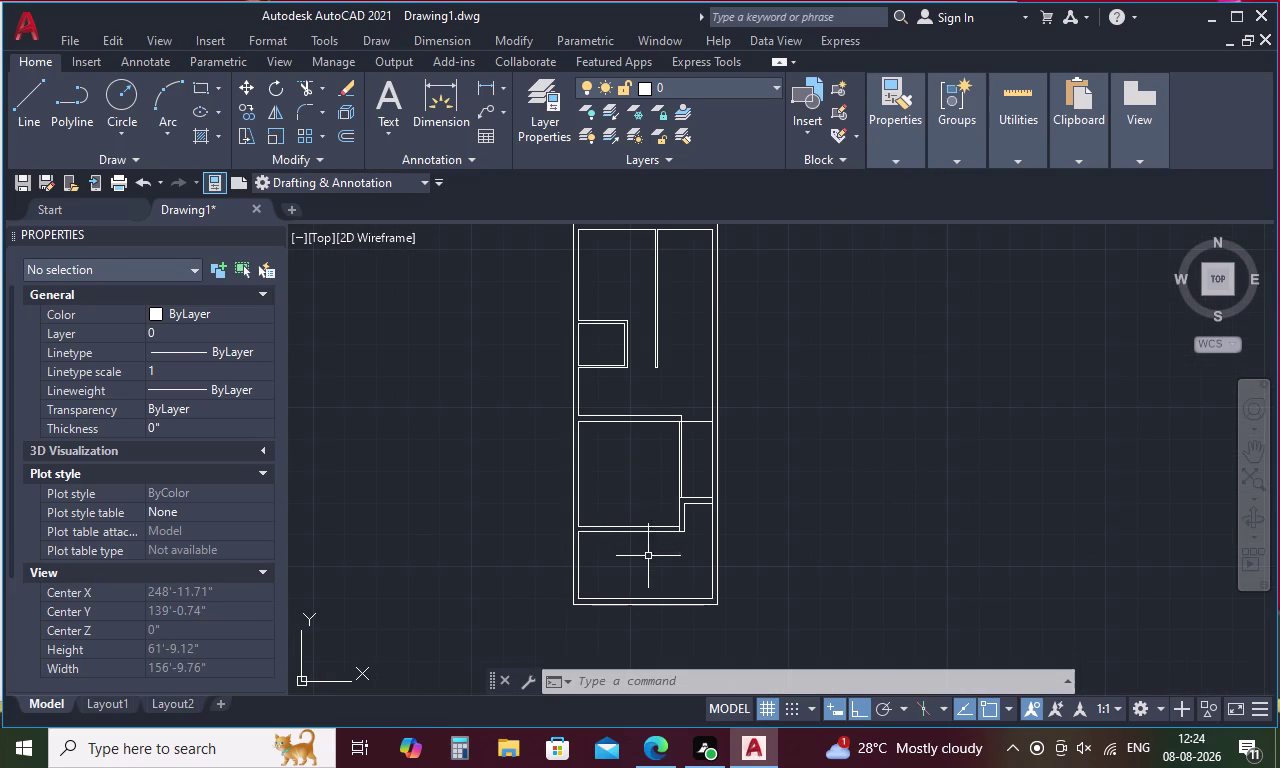
key(Escape)
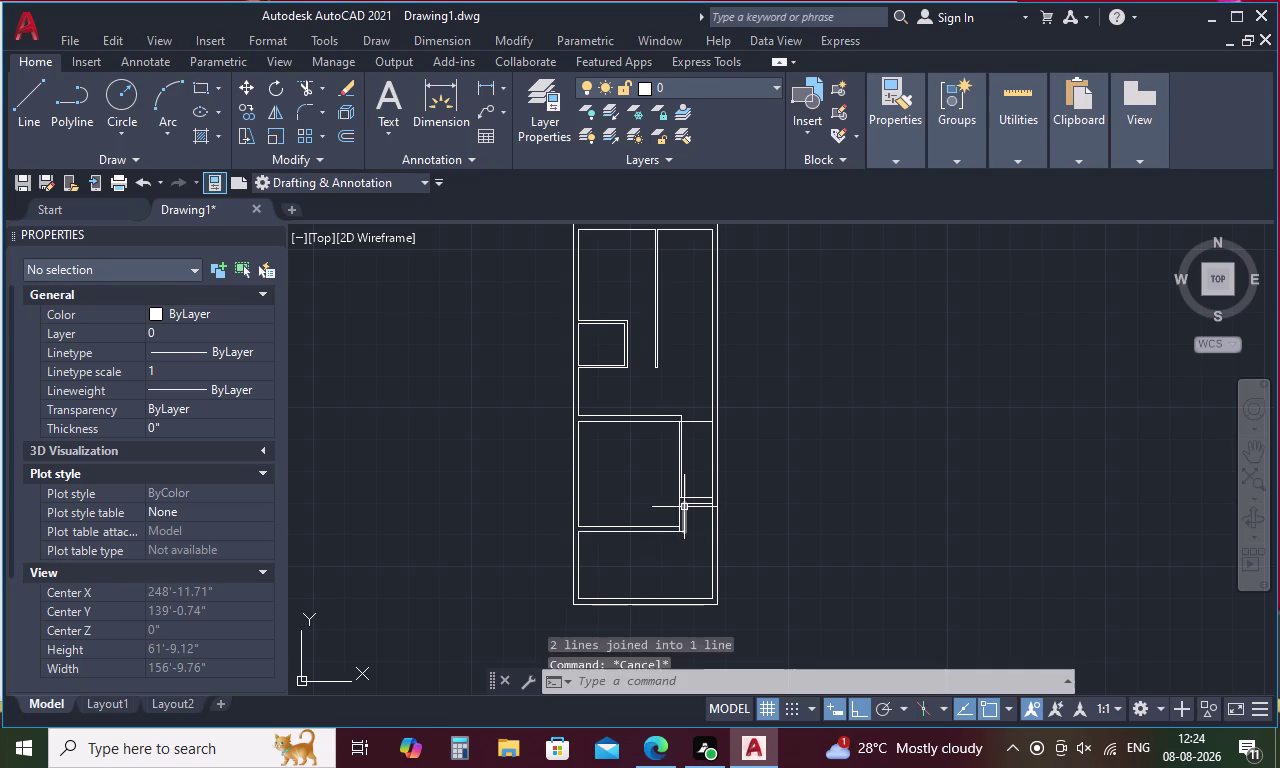
Trim the overlapping lines at the upper partition junction and corner, then start OFFSET.
text(TR)
key(space)
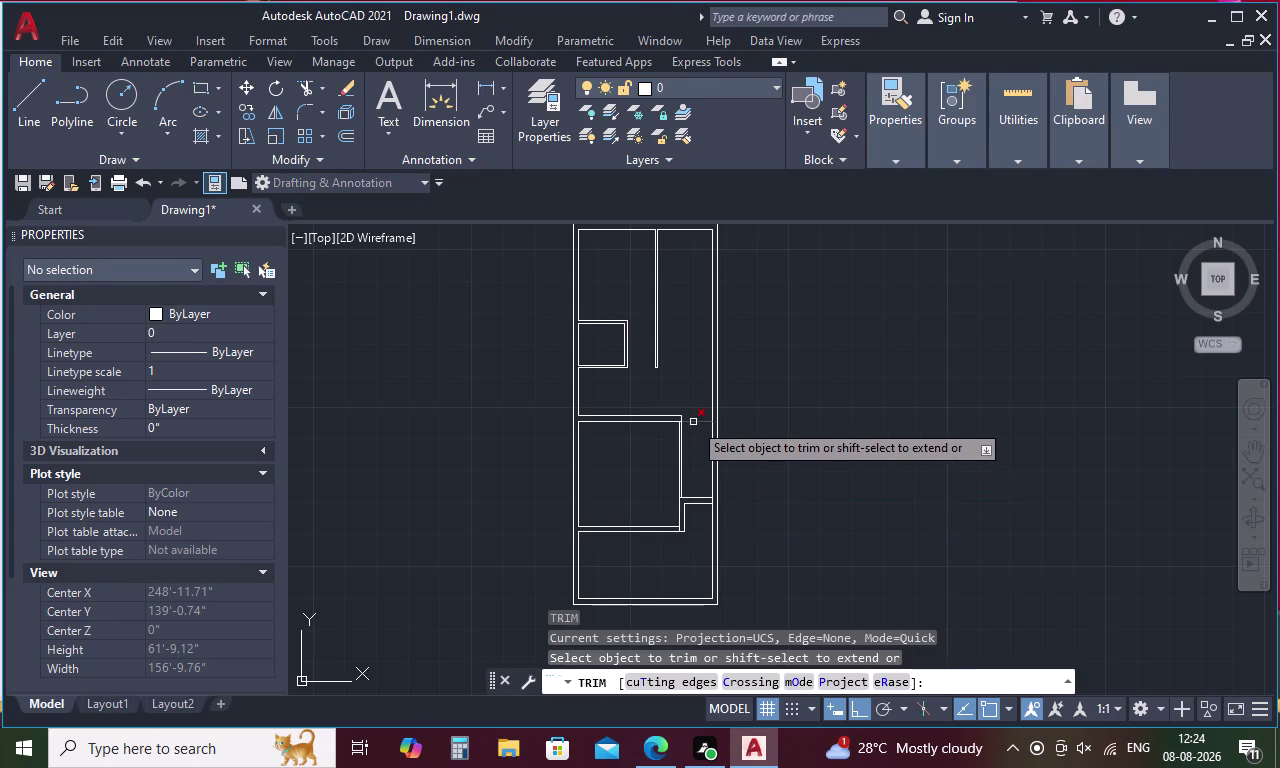
click(693, 422)
scroll(up, 3)
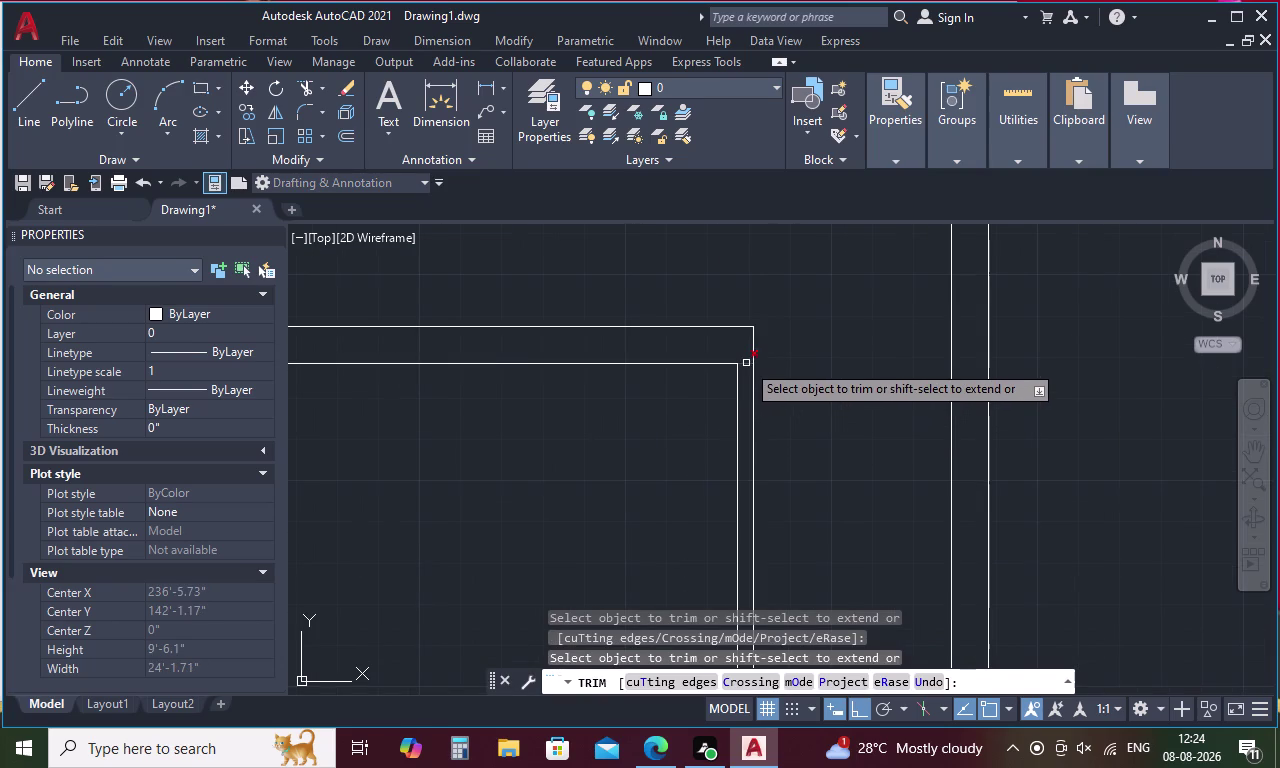
click(746, 363)
scroll(down, 3)
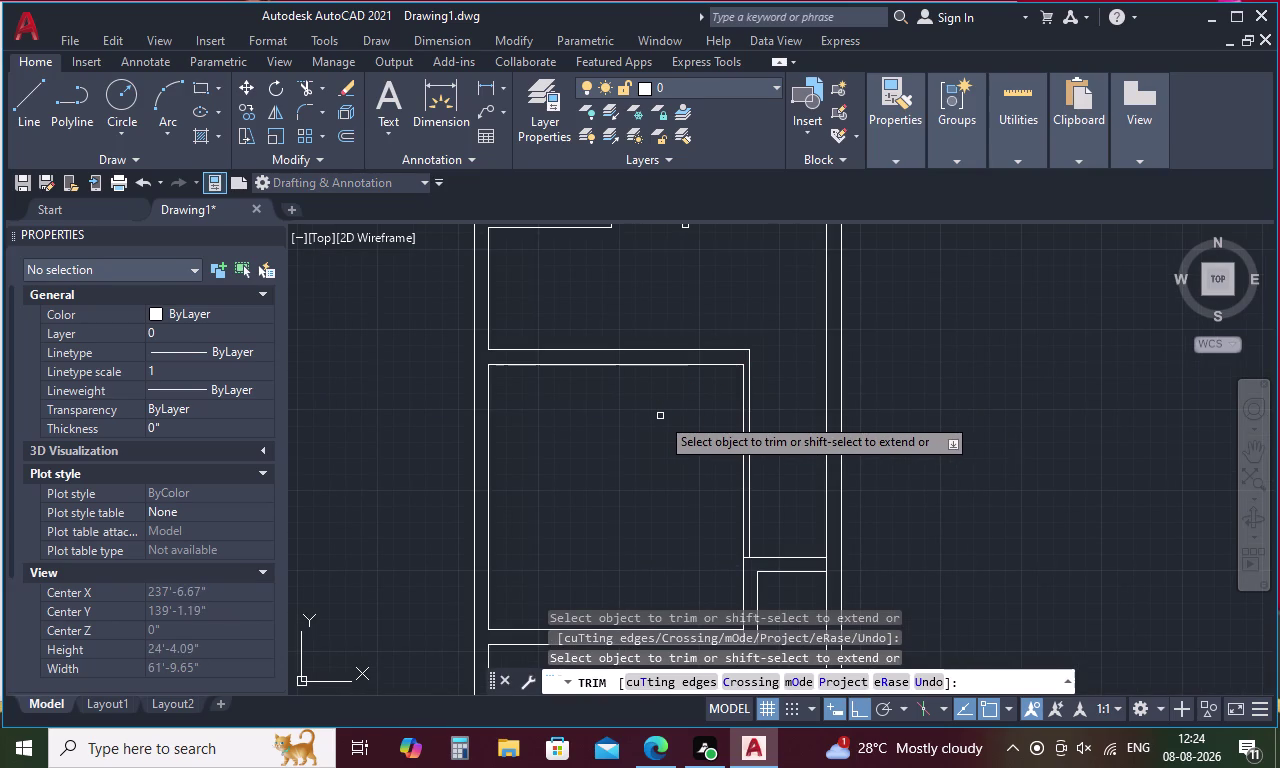
scroll(down, 3)
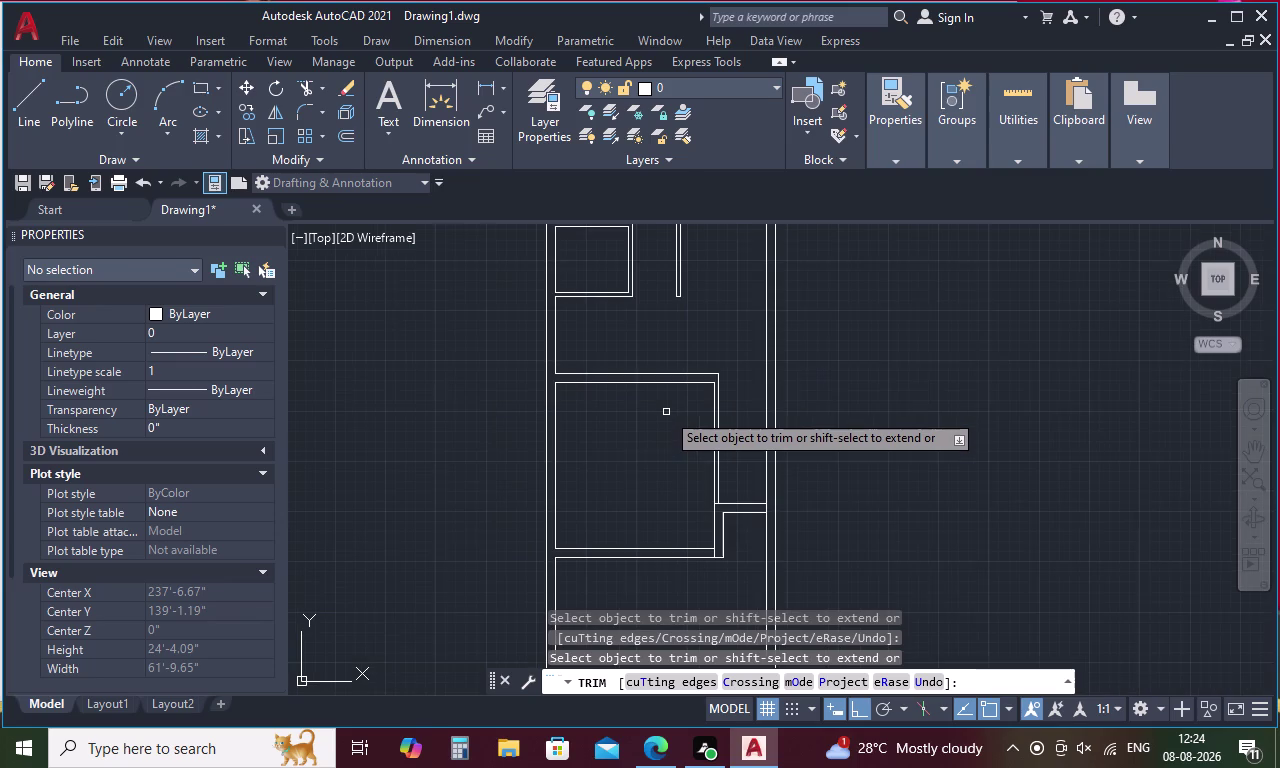
middle_drag(668, 412, 537, 619)
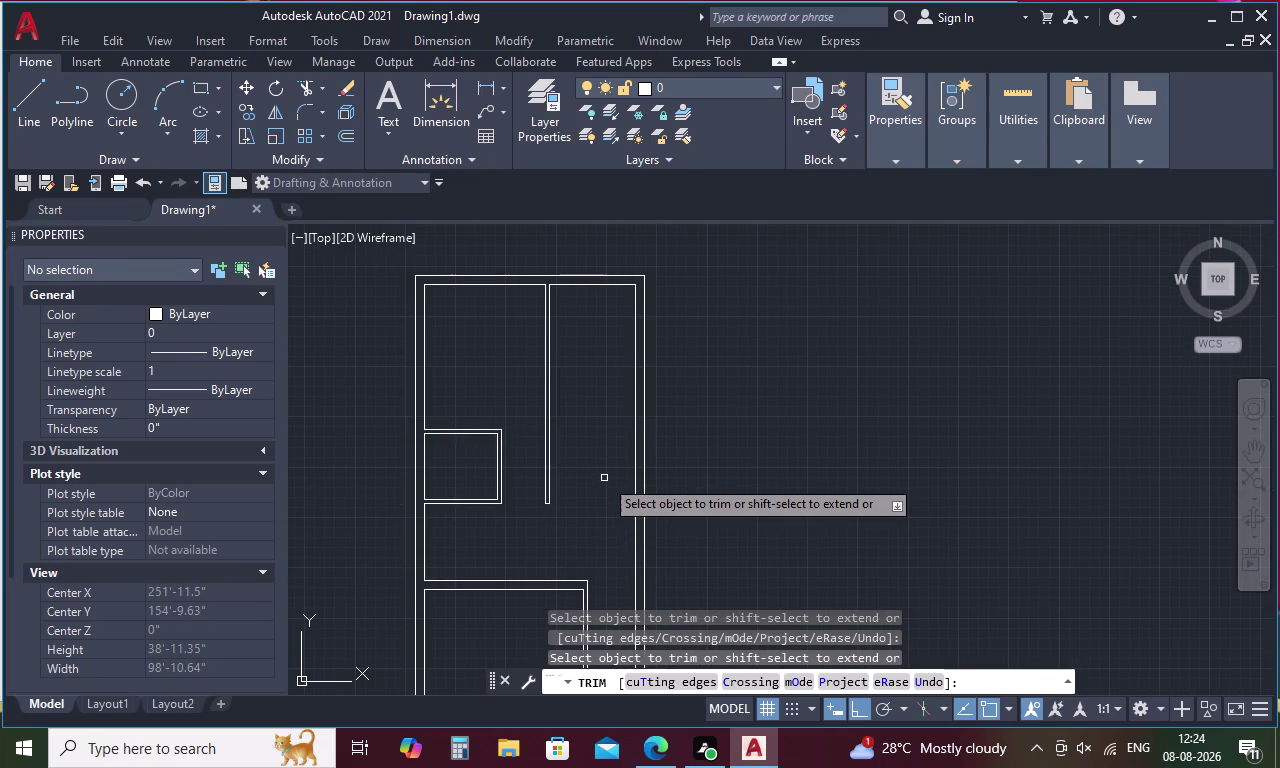
key(Escape)
key(o)
key(space)
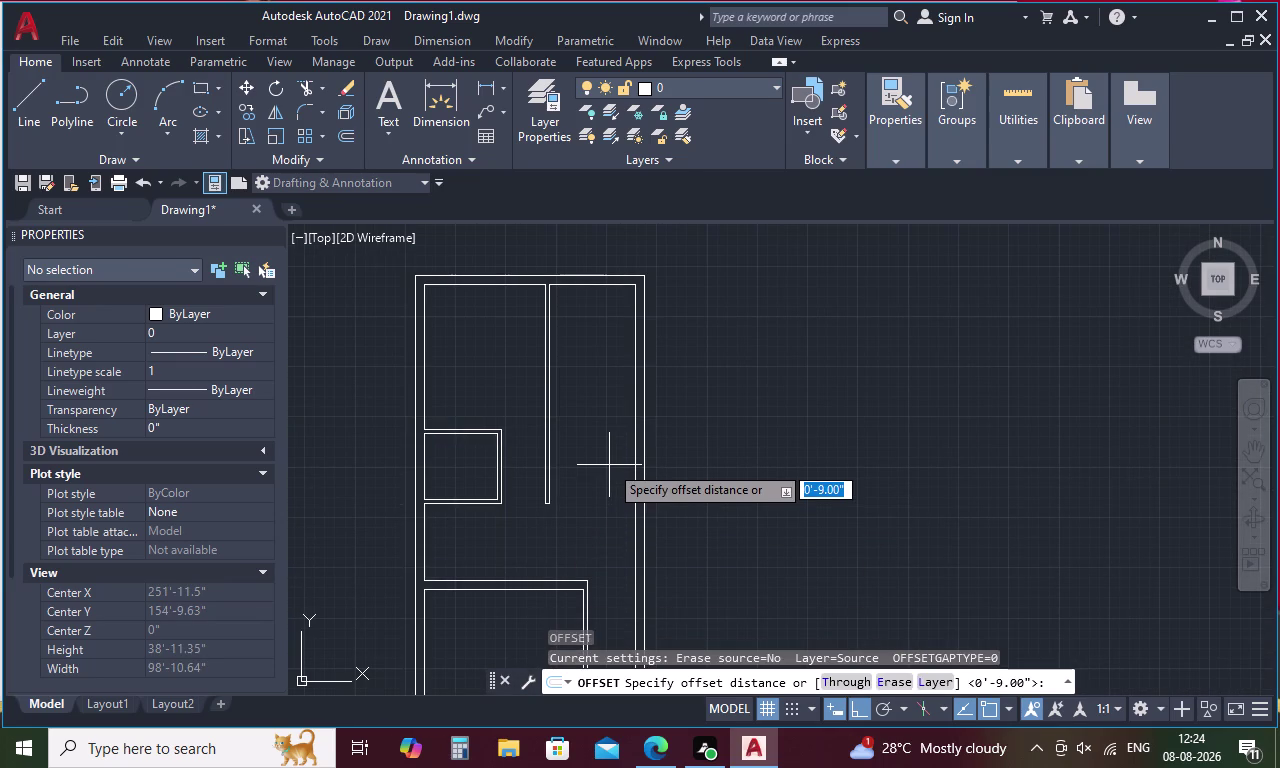